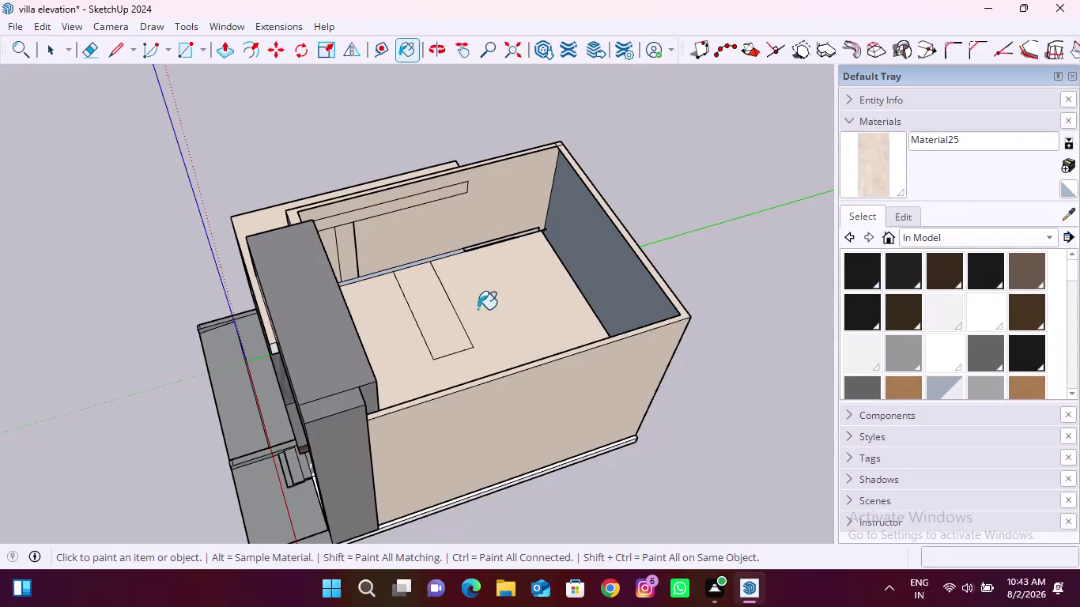
Paint the white strip below the entrance glass with the beige Material25 finish.
click(622, 271)
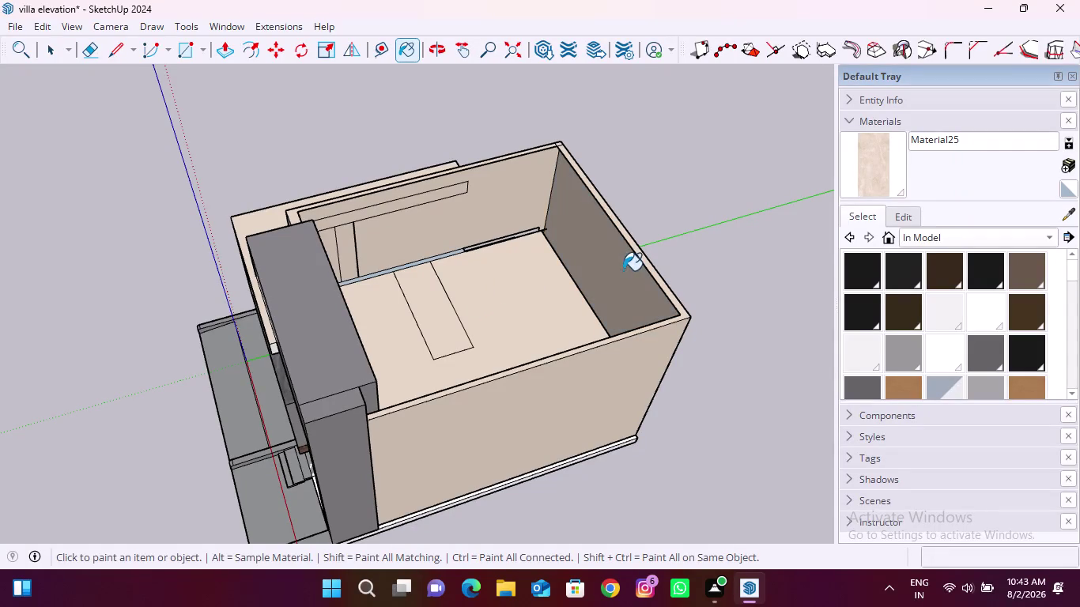
scroll(up, 3)
scroll(down, 3)
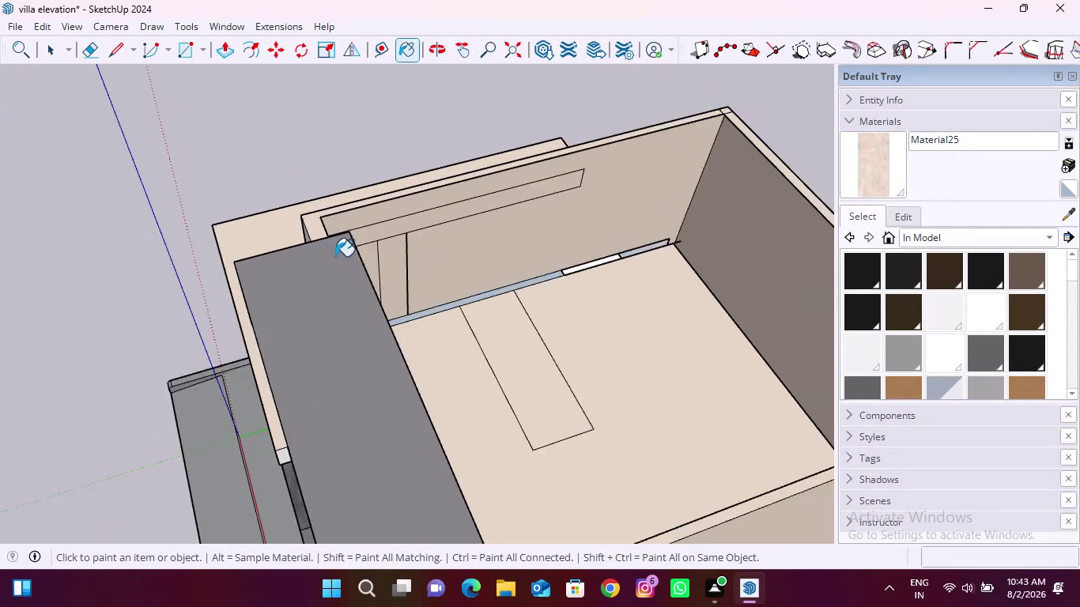
scroll(down, 3)
middle_drag(313, 402, 561, 249)
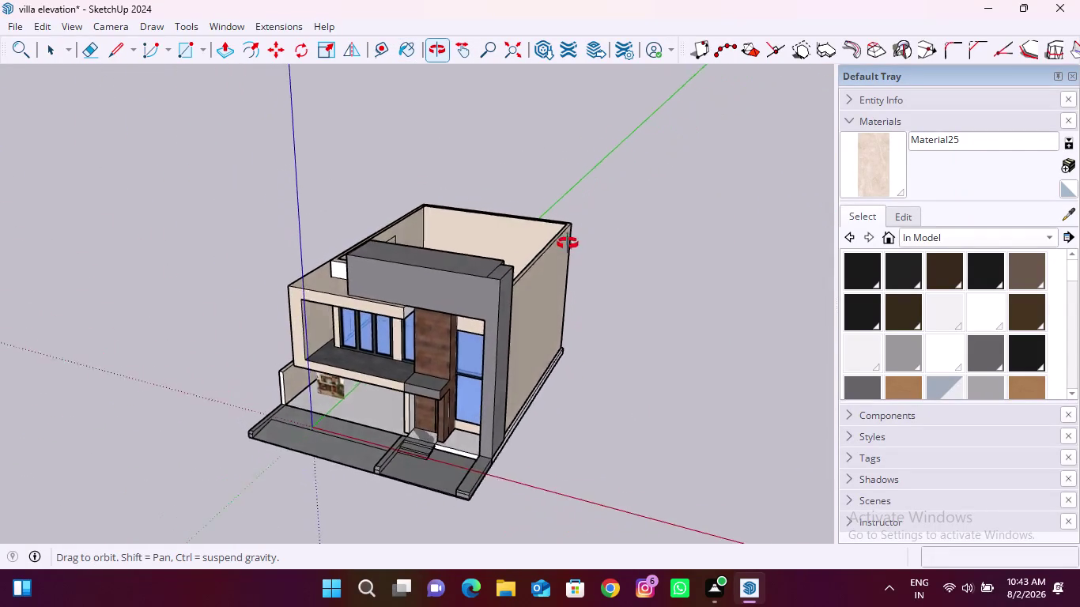
middle_drag(561, 248, 693, 200)
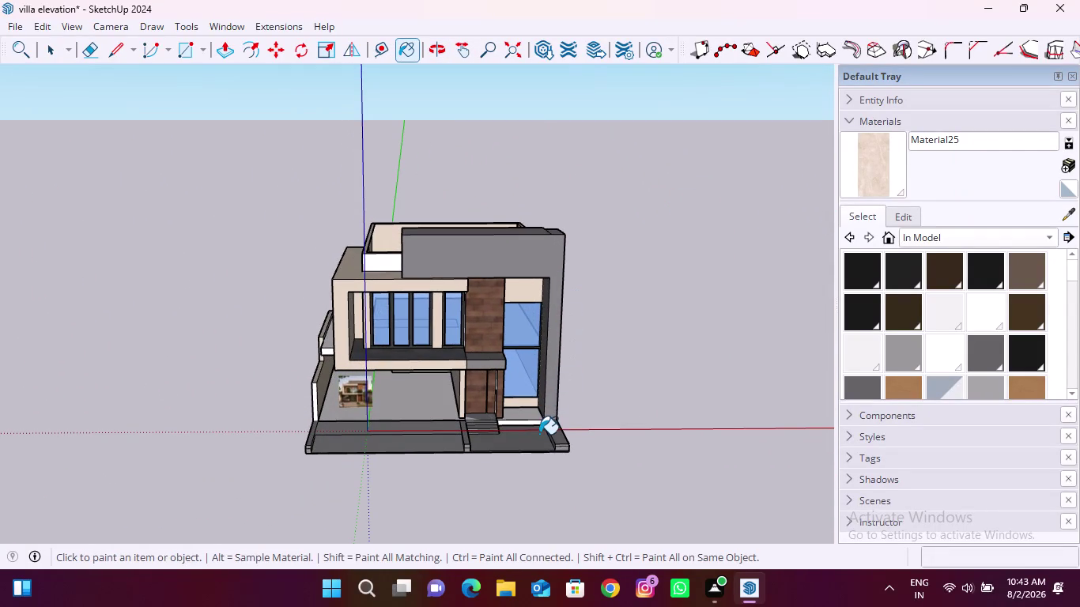
scroll(up, 3)
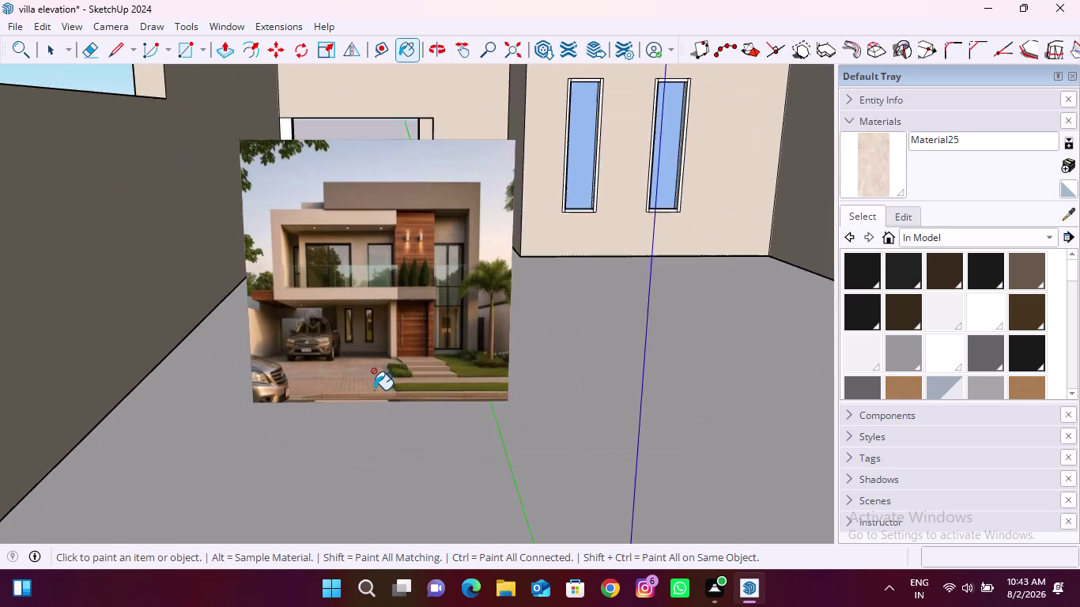
scroll(up, 3)
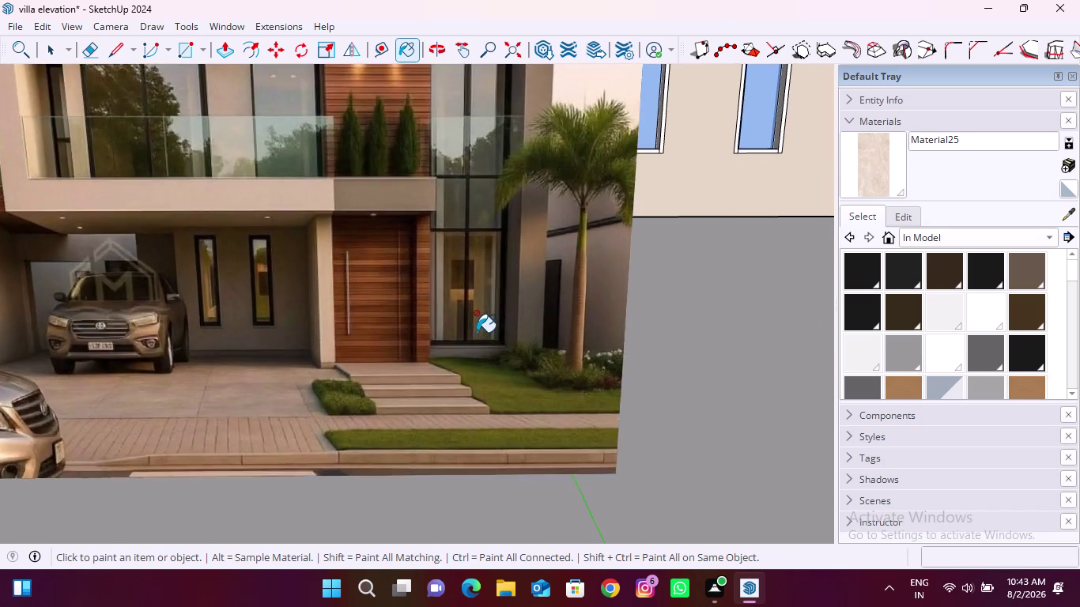
scroll(up, 3)
scroll(down, 3)
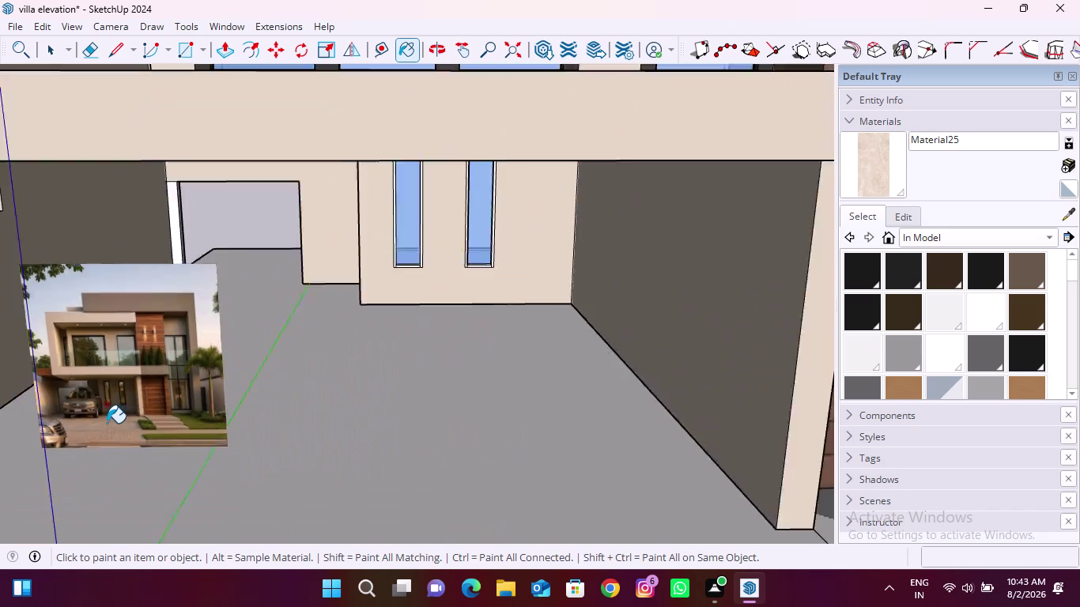
scroll(down, 3)
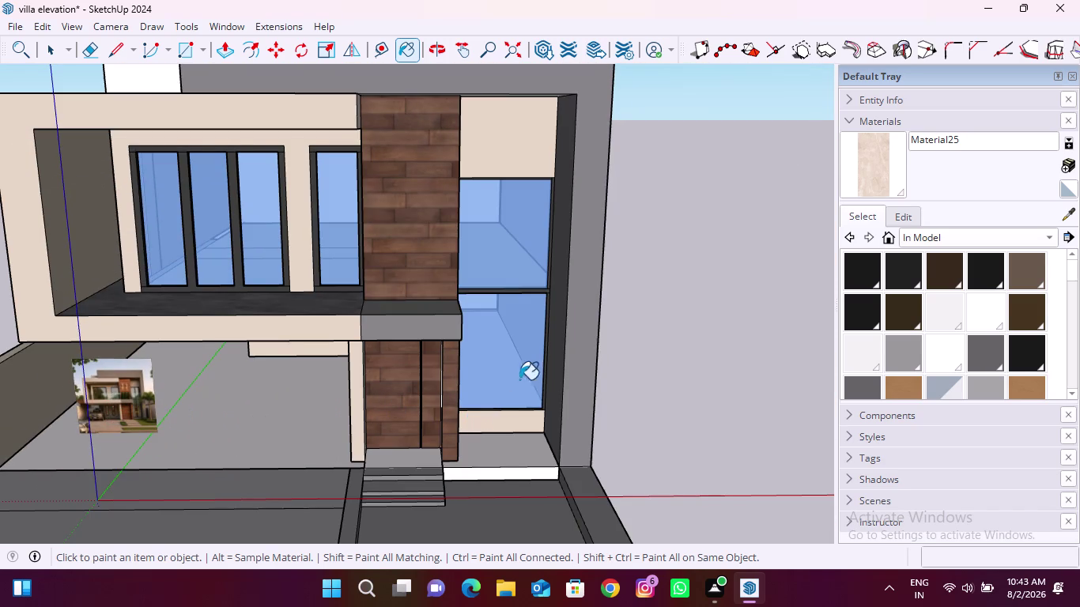
scroll(up, 3)
click(483, 413)
scroll(down, 3)
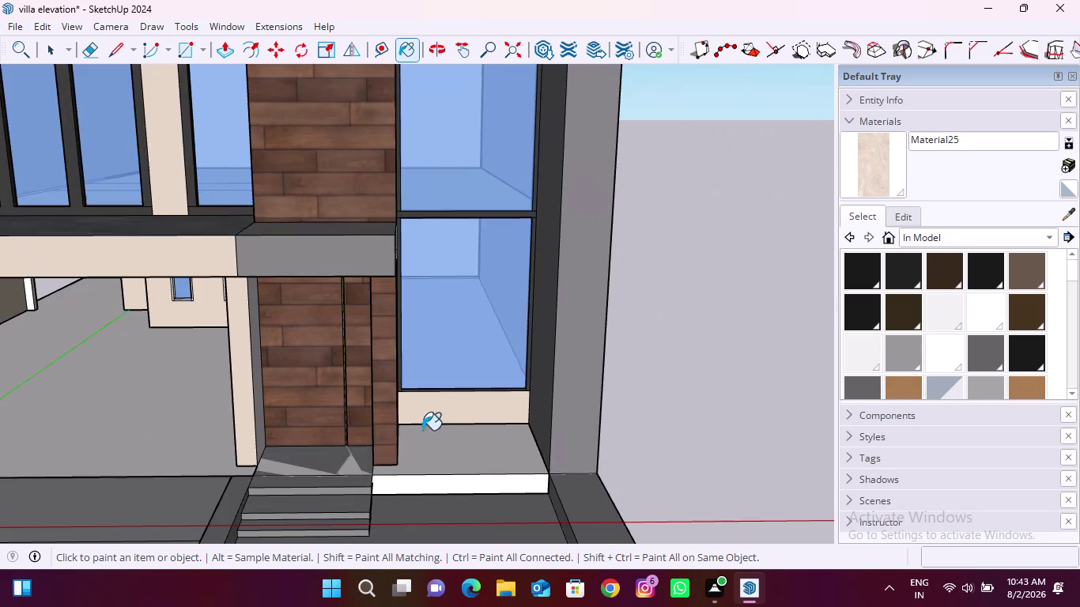
scroll(up, 3)
click(464, 481)
scroll(down, 3)
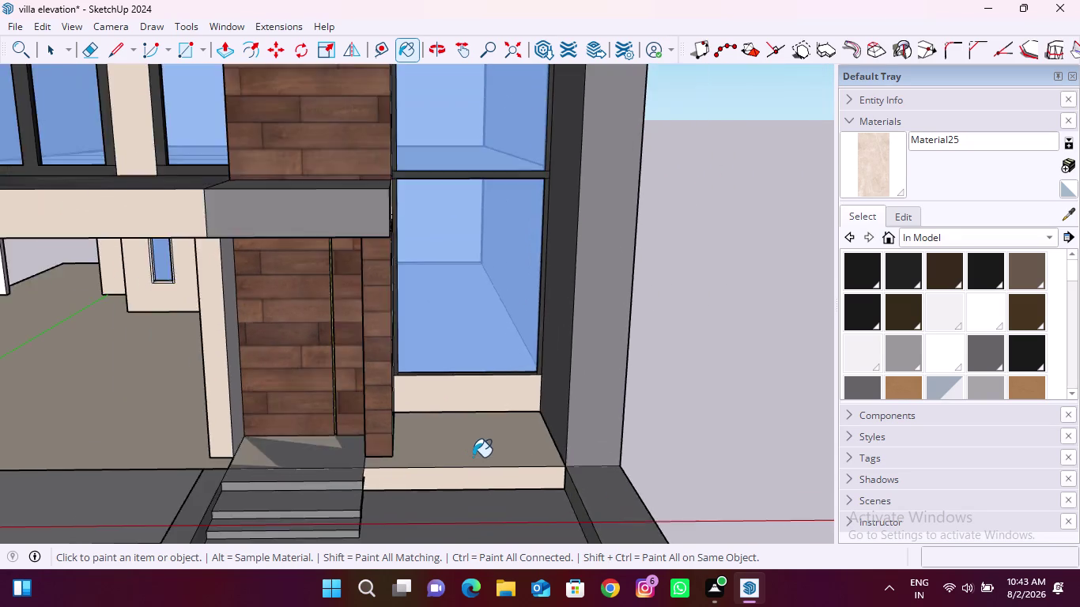
scroll(down, 3)
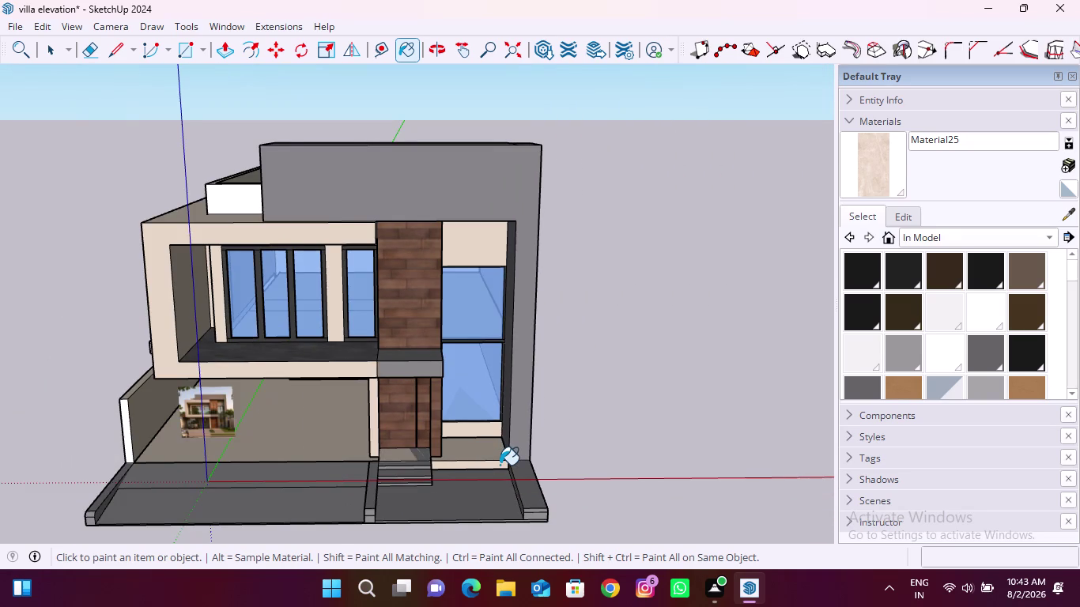
Face the front elevation and select Double Casement Window_Material in Materials.
middle_drag(334, 486, 358, 434)
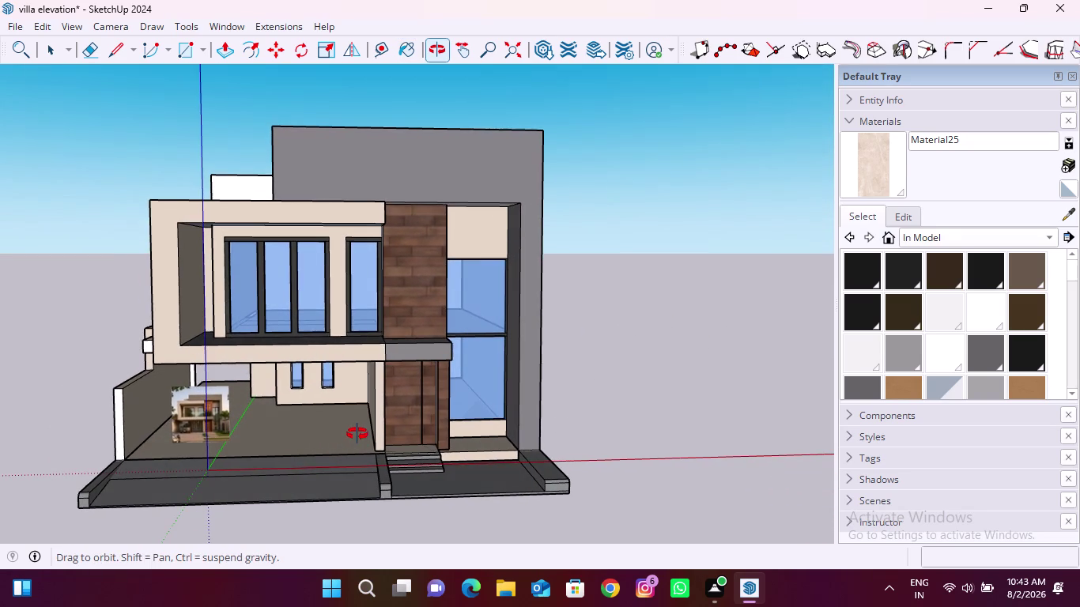
middle_drag(358, 434, 339, 434)
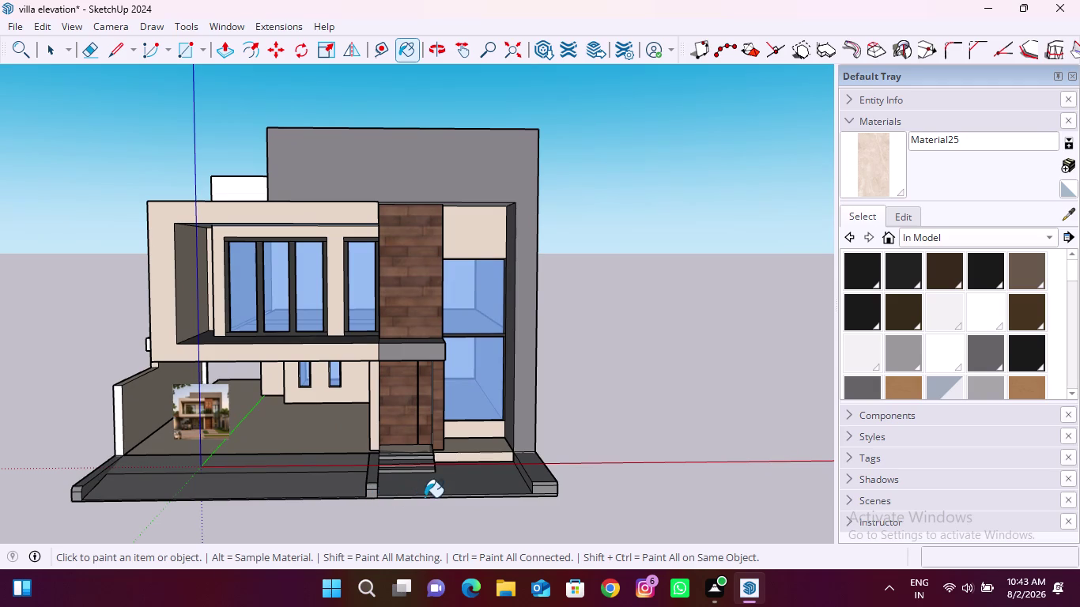
scroll(up, 3)
click(473, 427)
scroll(down, 3)
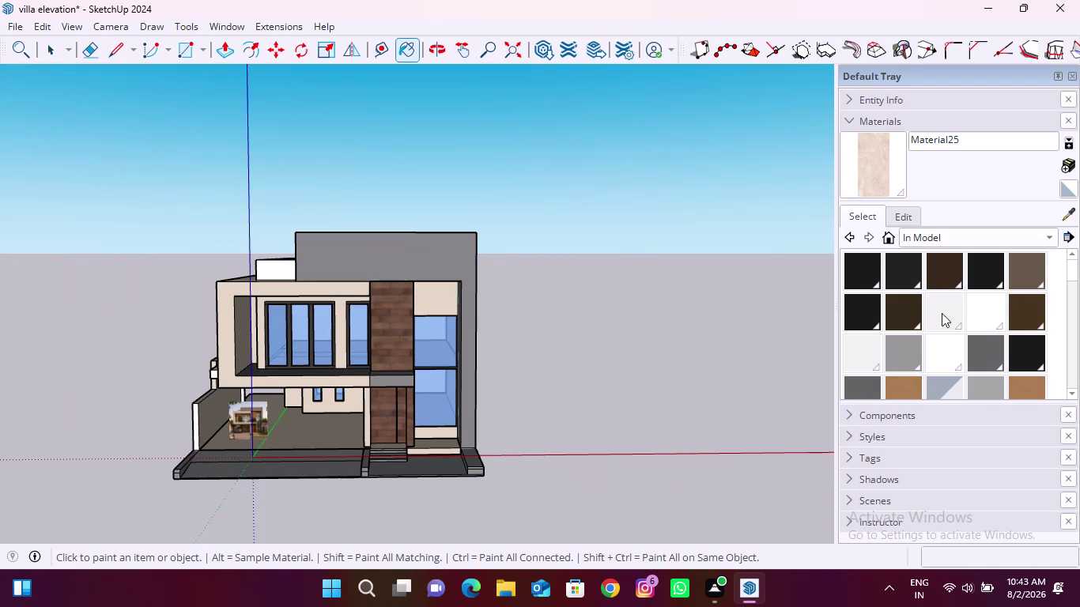
click(987, 381)
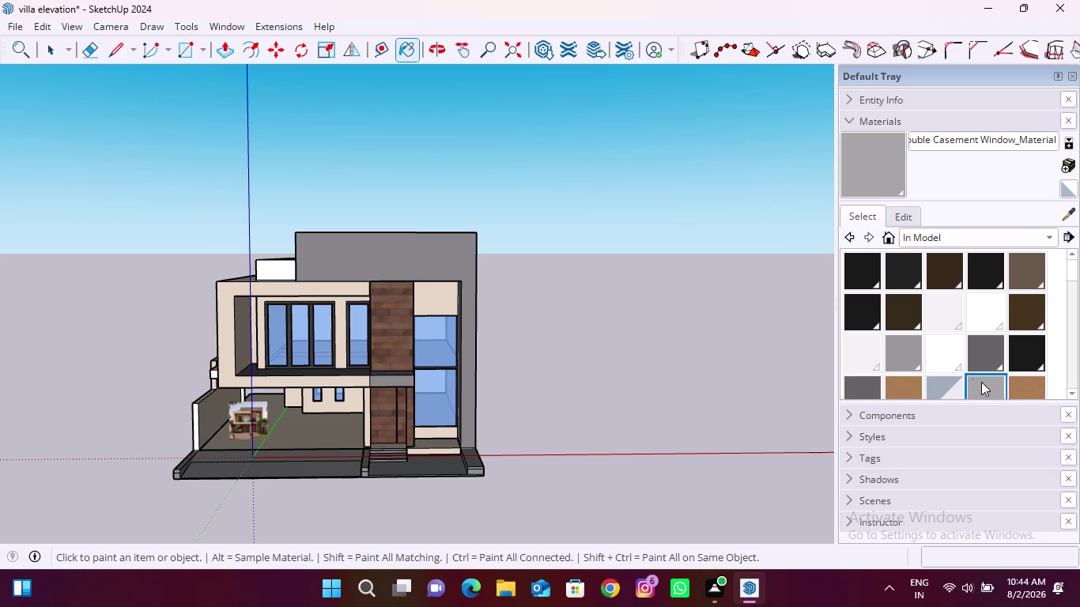
Sample the dark grey Material12 from the upper window frame with the eyedropper.
scroll(up, 3)
click(281, 271)
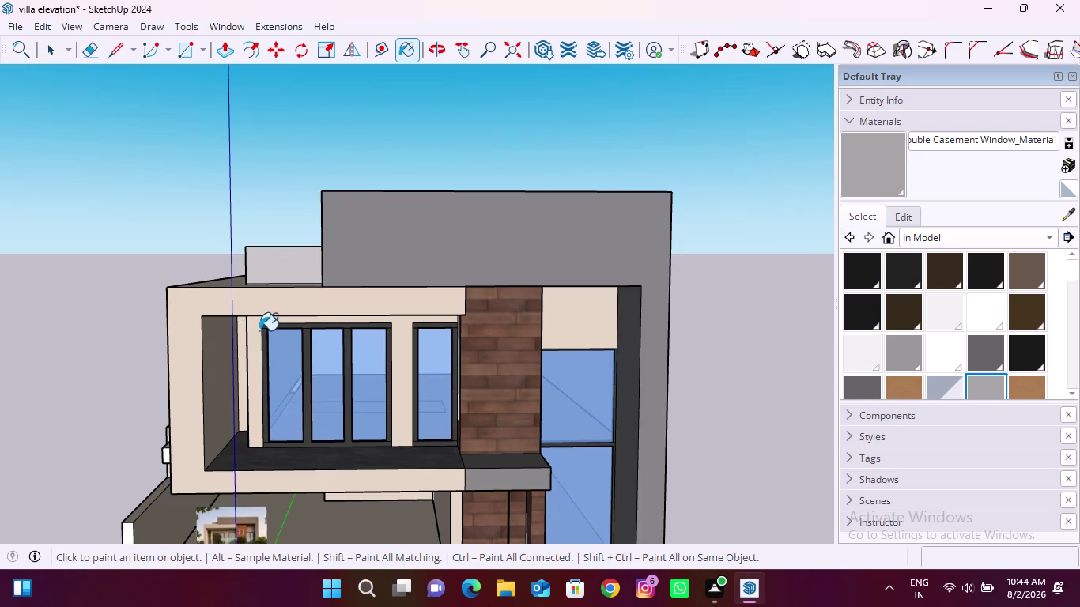
scroll(down, 3)
middle_drag(296, 343, 444, 433)
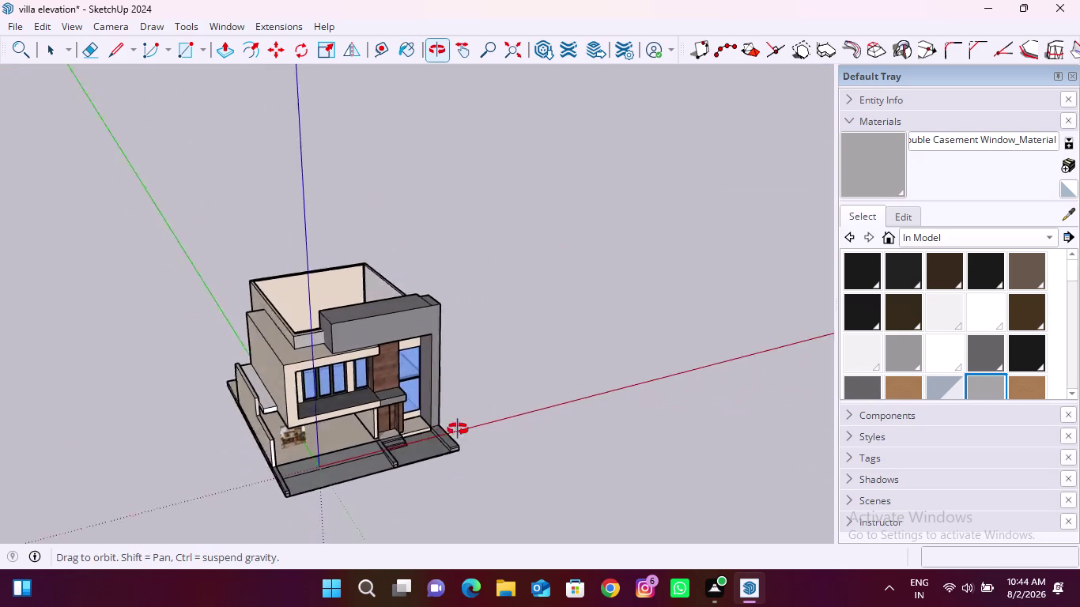
middle_drag(444, 433, 385, 325)
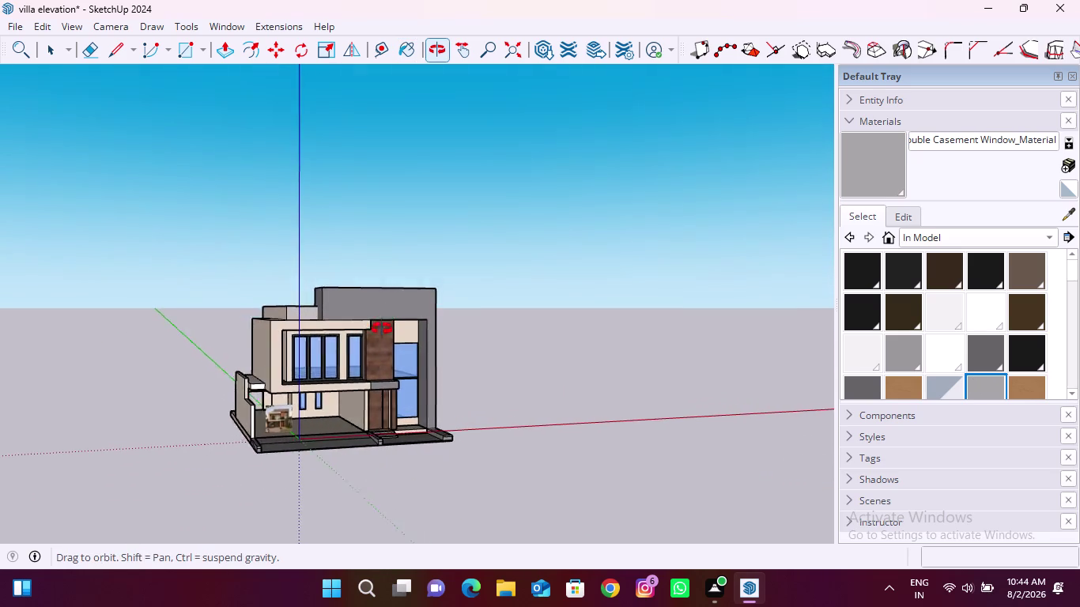
middle_drag(385, 325, 360, 342)
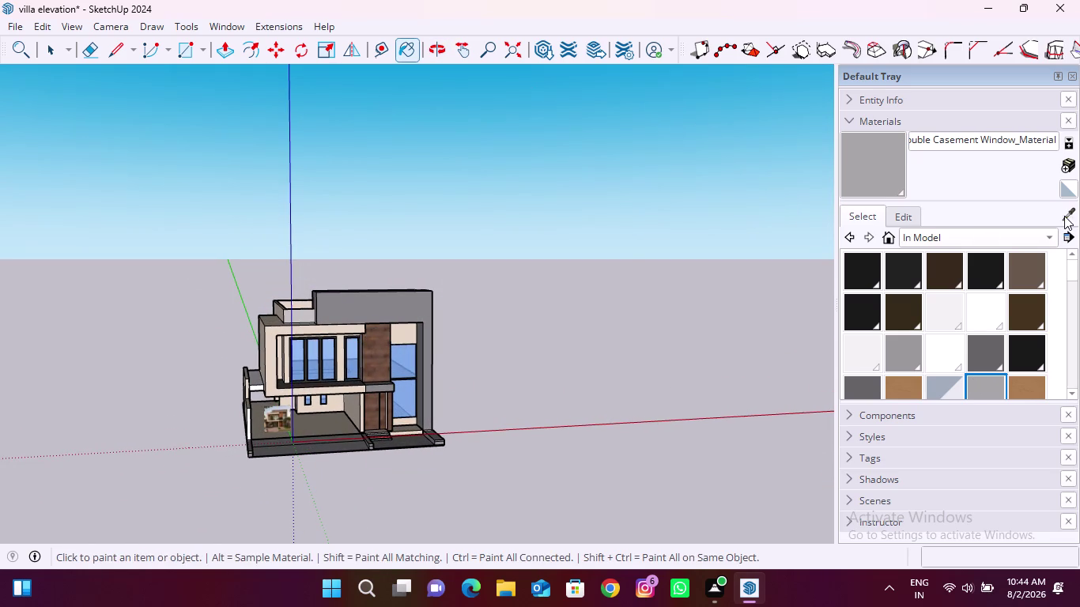
click(1064, 216)
scroll(up, 3)
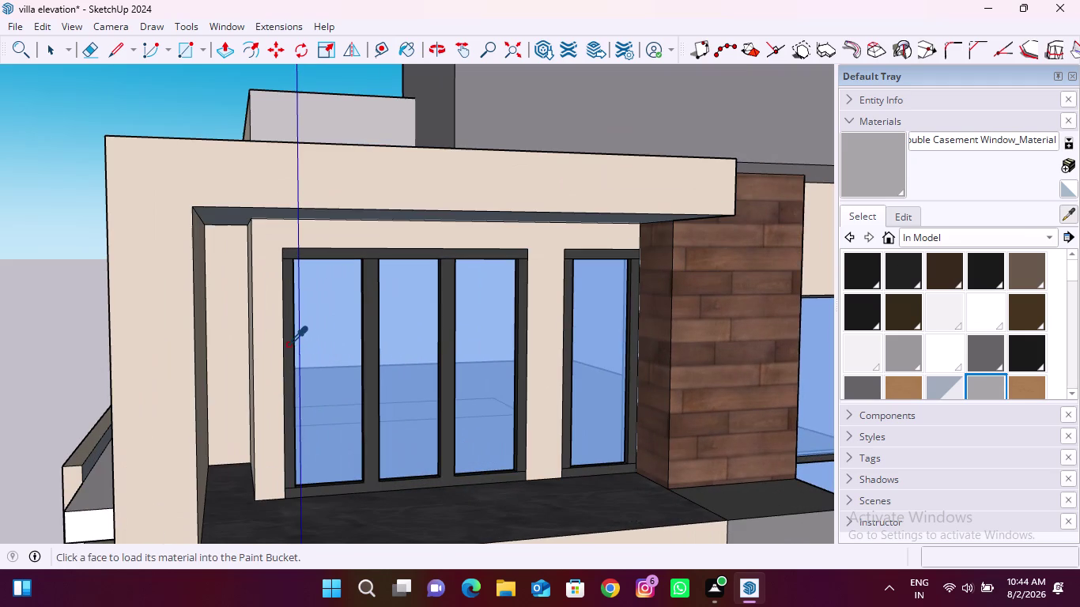
click(288, 345)
scroll(down, 3)
Paint the light faces of the narrow window's frame dark with Material12.
middle_drag(336, 318, 749, 482)
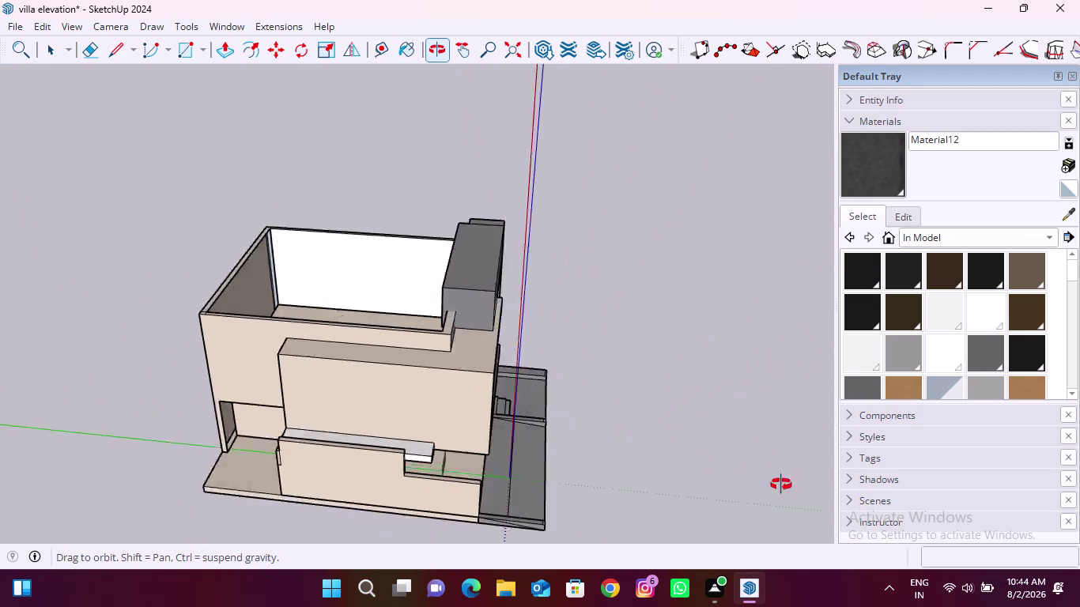
middle_drag(750, 483, 783, 484)
middle_drag(374, 335, 749, 332)
scroll(up, 3)
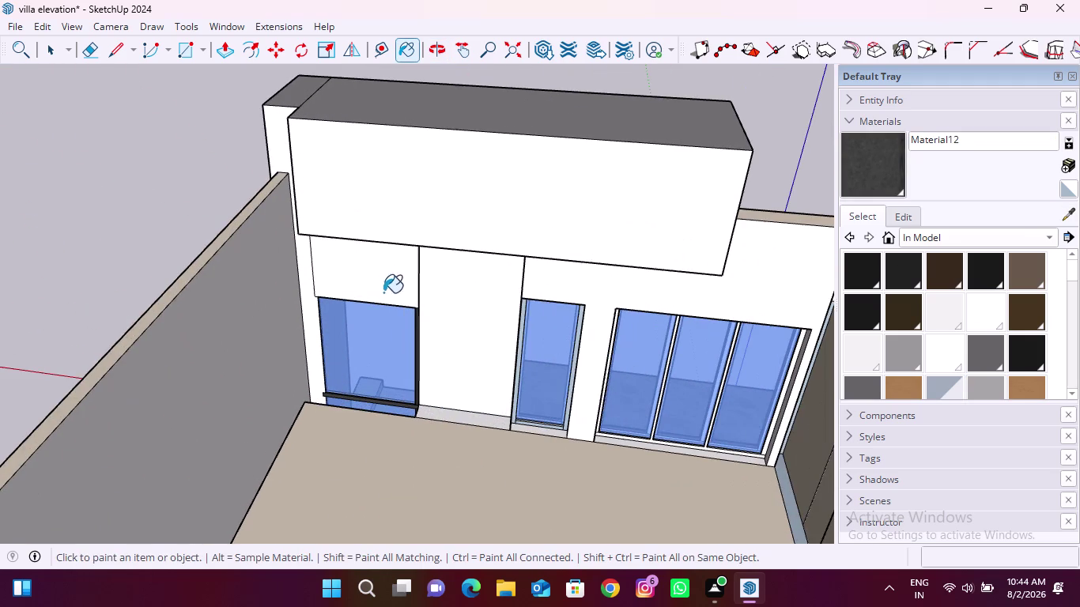
scroll(up, 3)
click(584, 283)
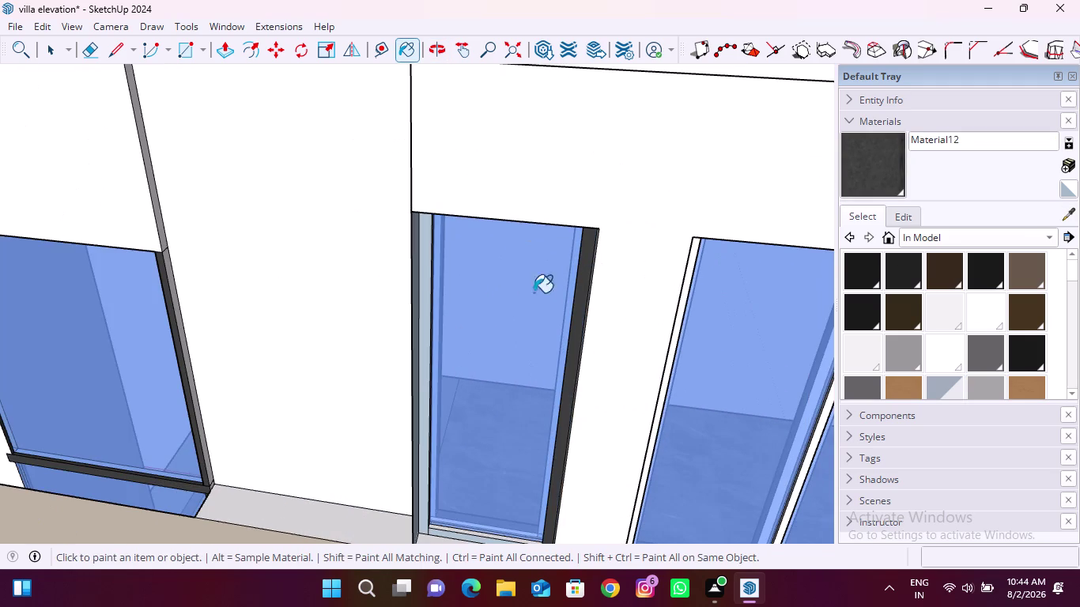
click(429, 296)
middle_drag(524, 347, 561, 249)
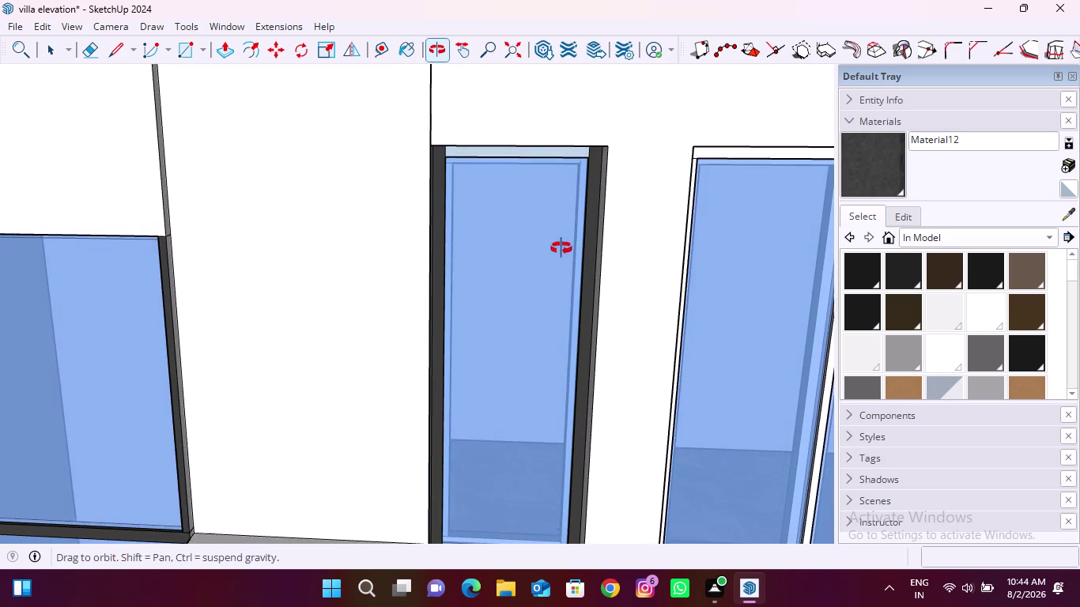
middle_drag(562, 248, 561, 246)
click(558, 152)
scroll(down, 3)
scroll(up, 3)
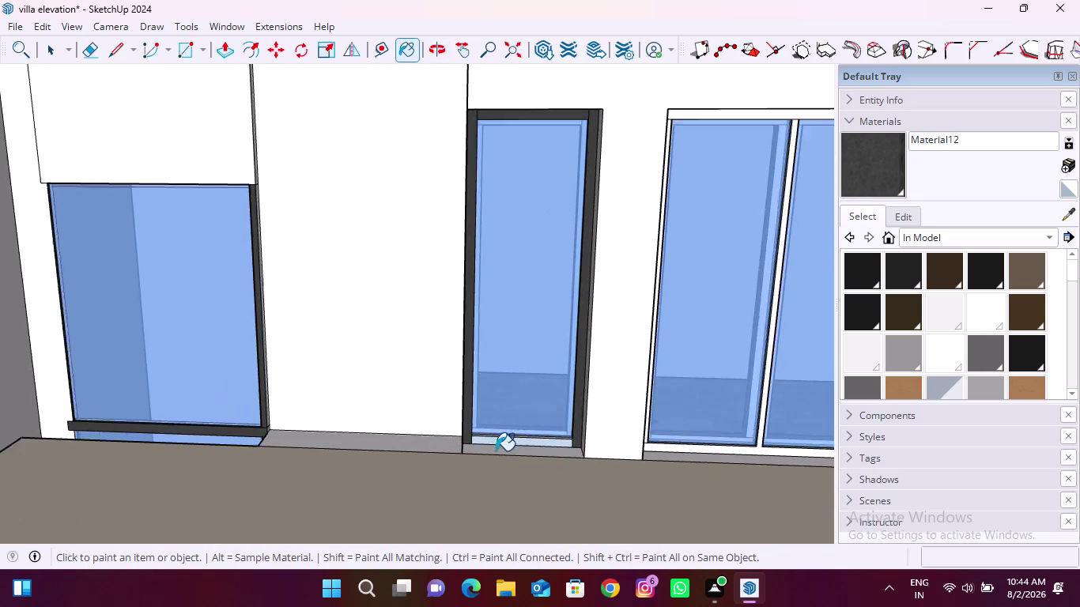
scroll(up, 3)
click(511, 440)
scroll(down, 3)
scroll(up, 3)
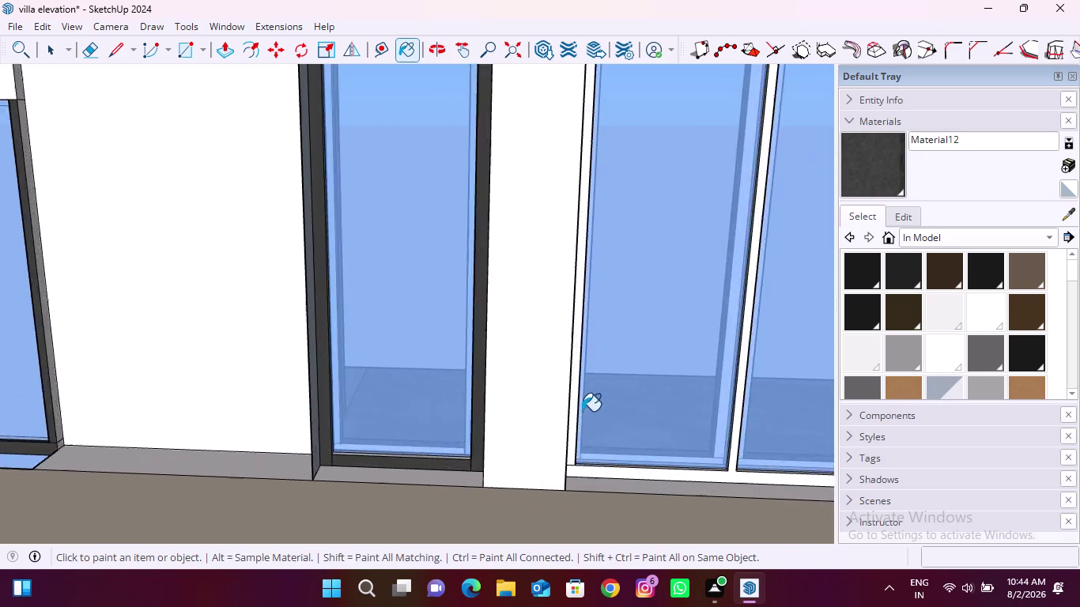
scroll(up, 3)
click(571, 420)
scroll(down, 3)
scroll(up, 3)
drag(661, 447, 666, 459)
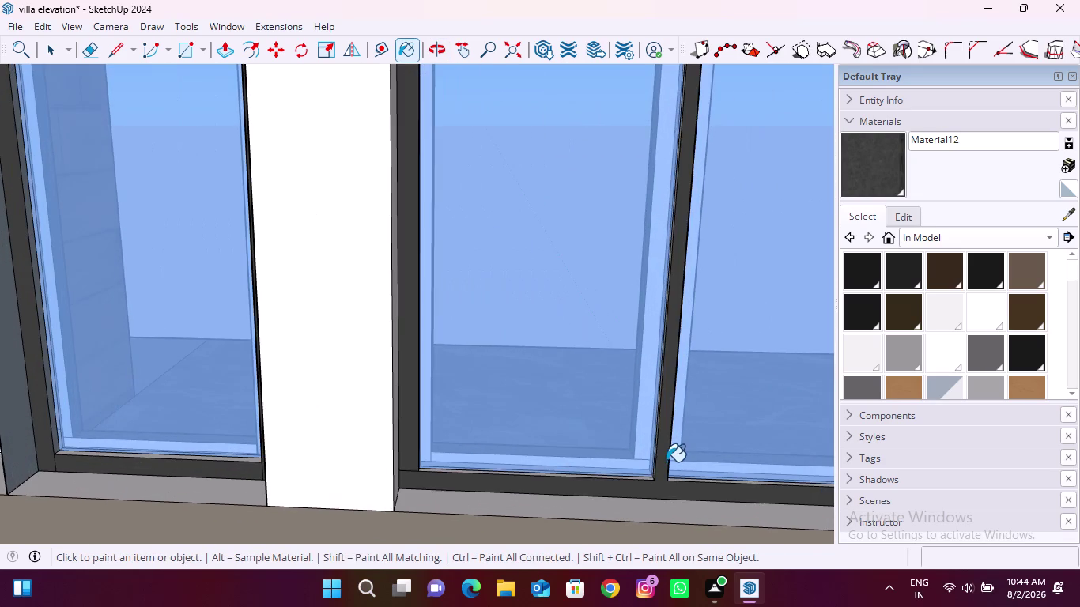
scroll(down, 3)
scroll(down, 3)
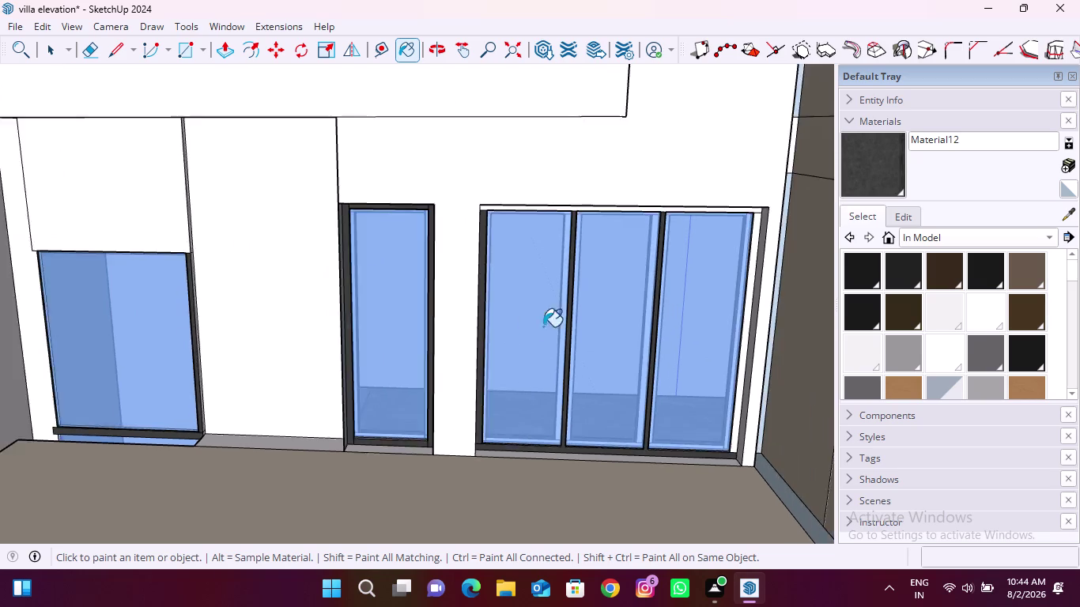
scroll(up, 3)
click(736, 220)
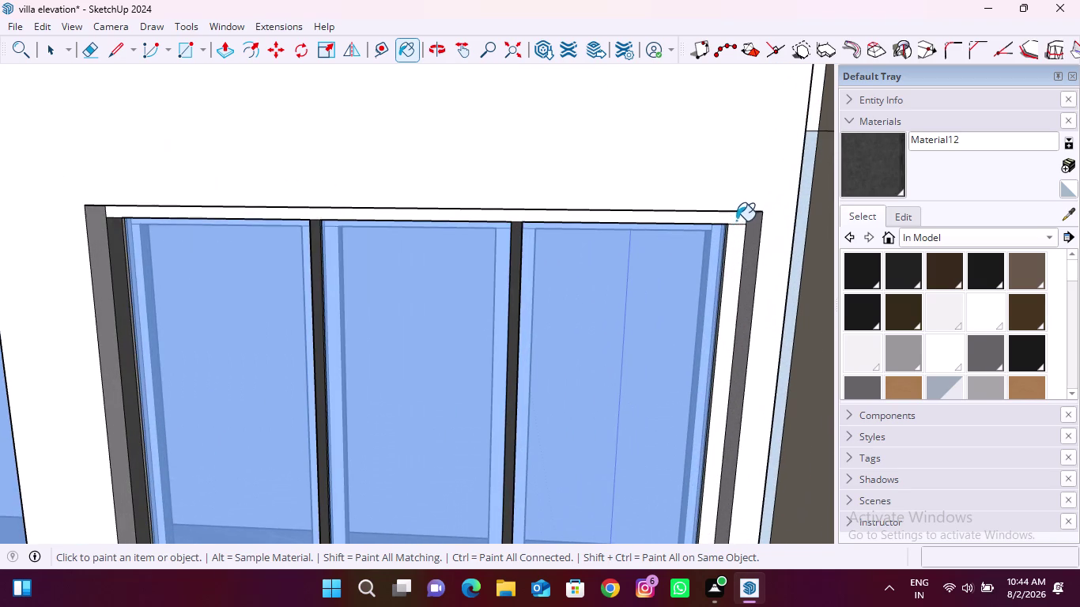
click(735, 235)
Paint the large window's top inner frame edges and mullion edges dark.
middle_drag(525, 433, 707, 268)
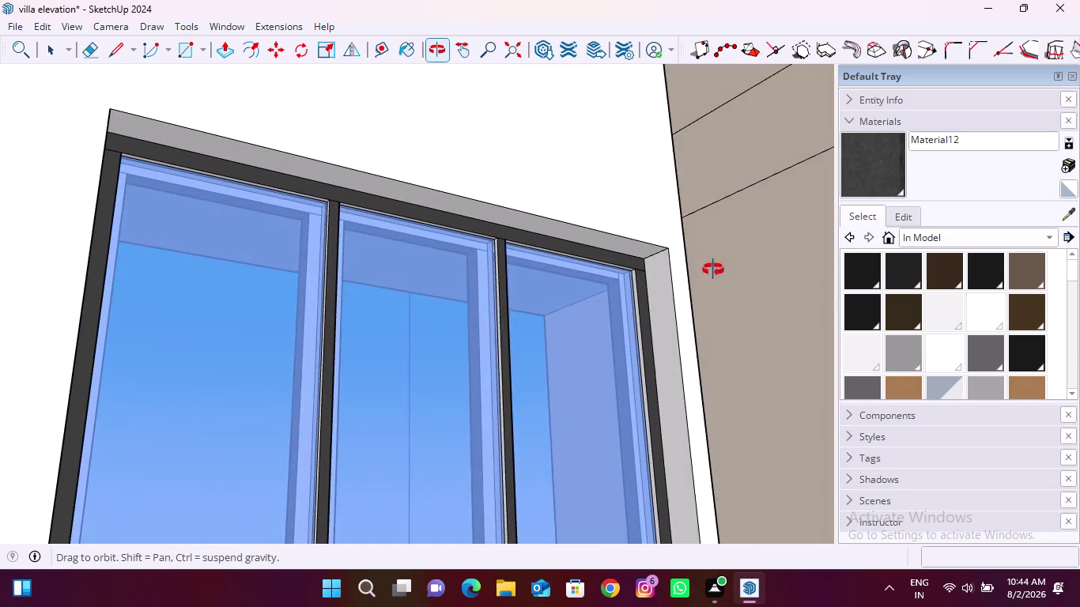
middle_drag(707, 267, 743, 290)
scroll(up, 3)
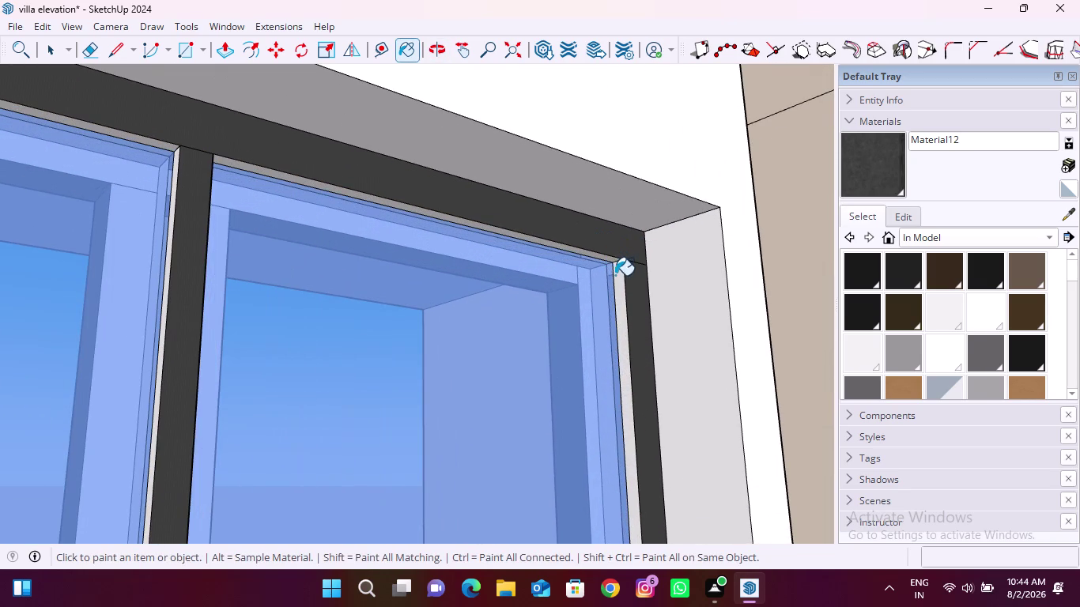
click(616, 276)
click(615, 261)
click(604, 257)
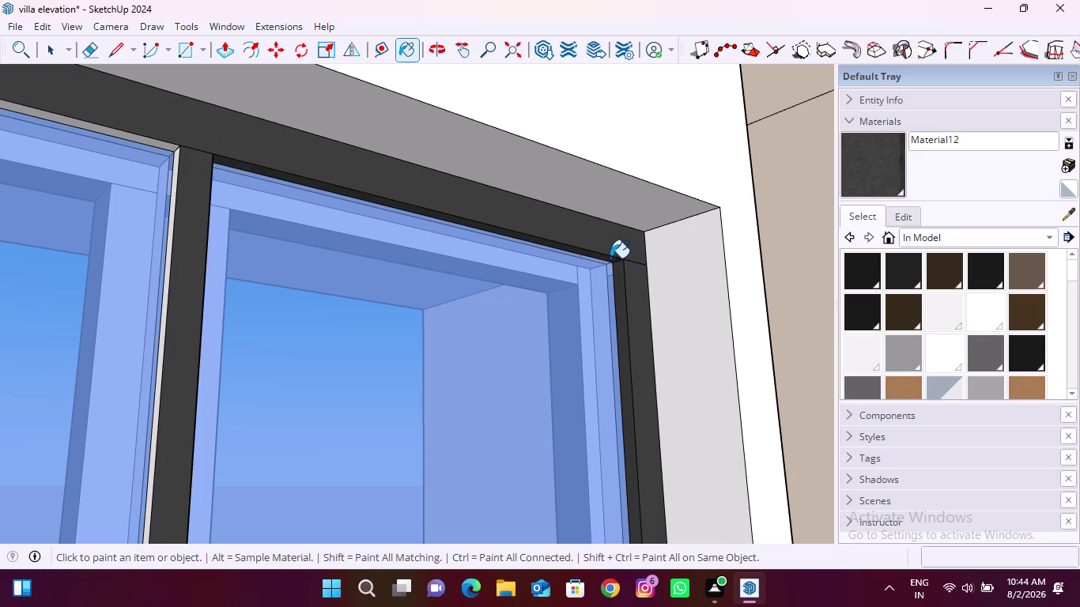
scroll(down, 3)
scroll(up, 3)
click(388, 210)
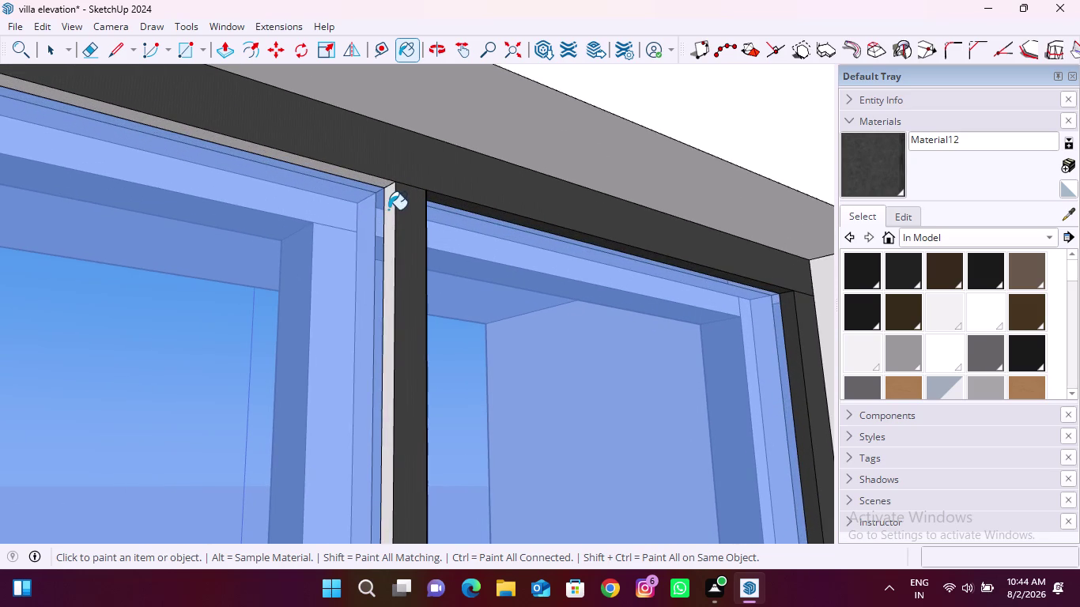
click(375, 181)
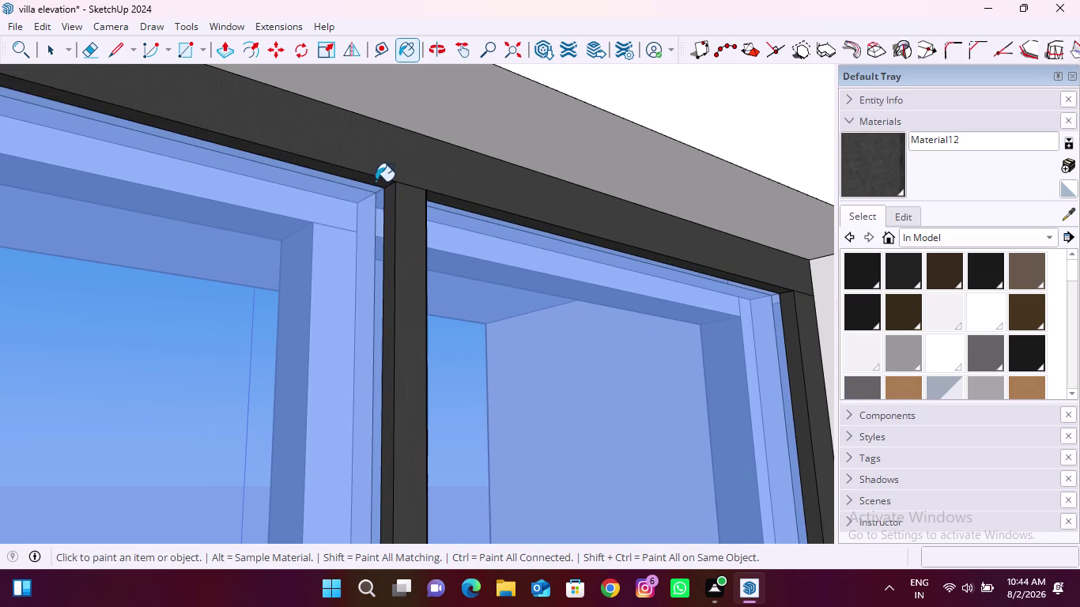
scroll(down, 3)
scroll(up, 3)
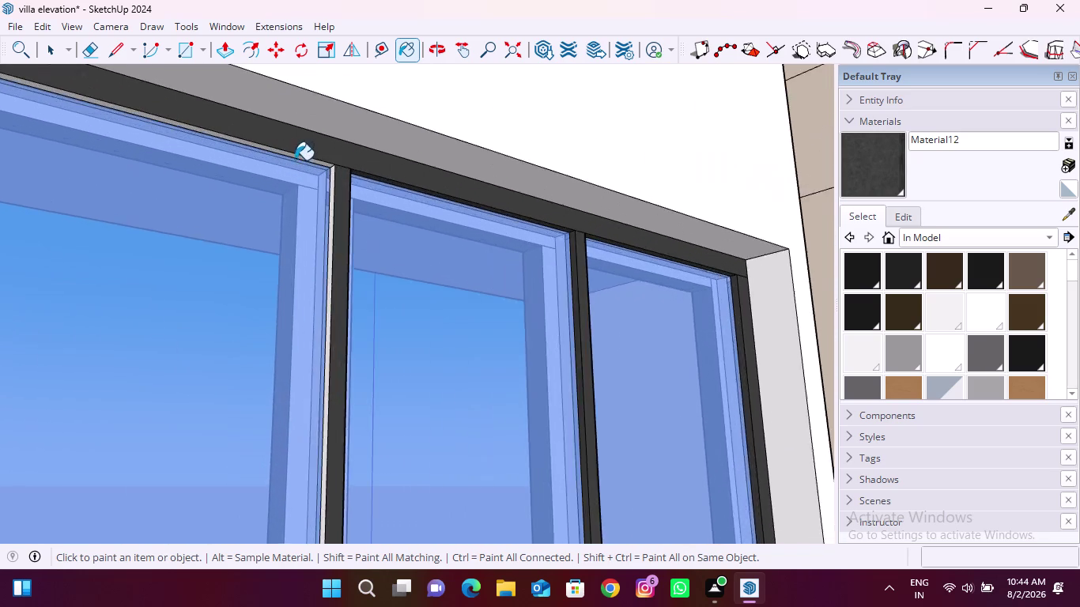
scroll(up, 3)
click(367, 190)
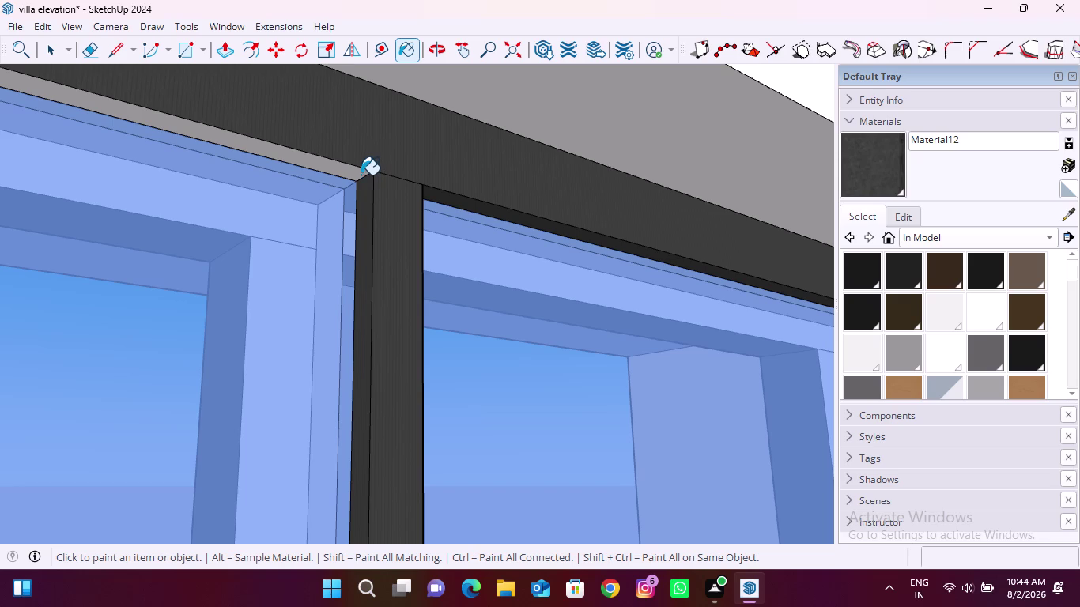
click(360, 175)
scroll(down, 3)
Paint the neighbouring single window's light frame and side edges dark.
middle_drag(620, 337, 520, 388)
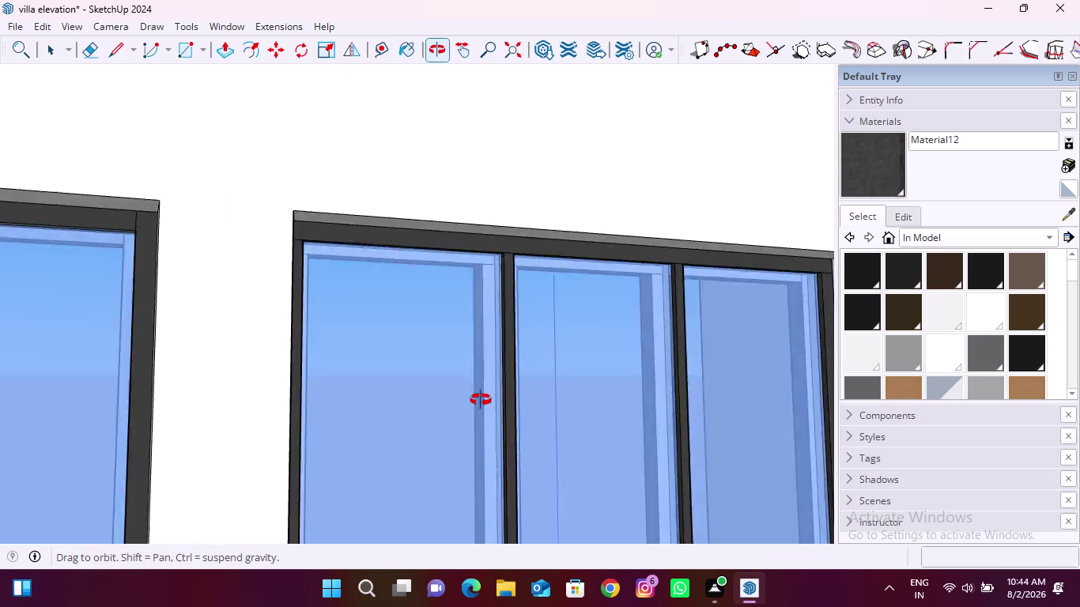
middle_drag(520, 388, 205, 398)
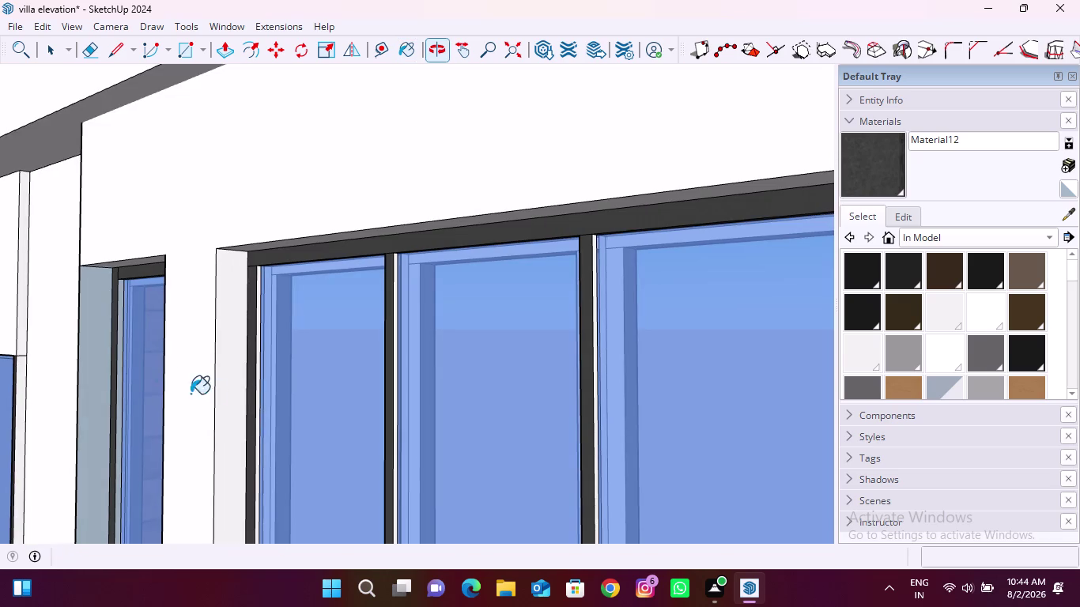
scroll(up, 3)
click(118, 338)
middle_drag(116, 361, 300, 383)
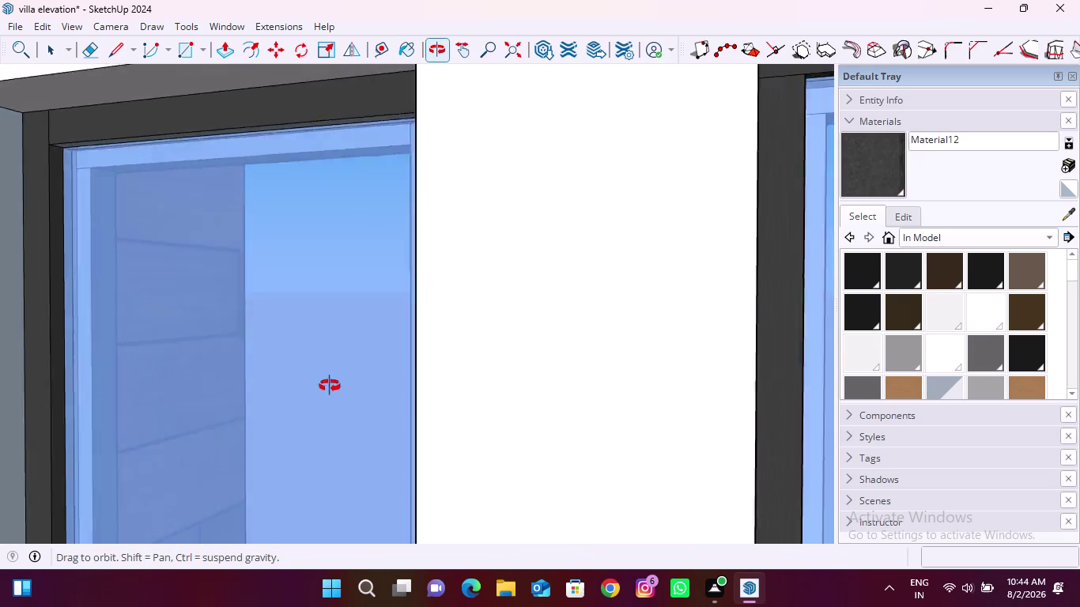
middle_drag(300, 383, 564, 406)
click(586, 382)
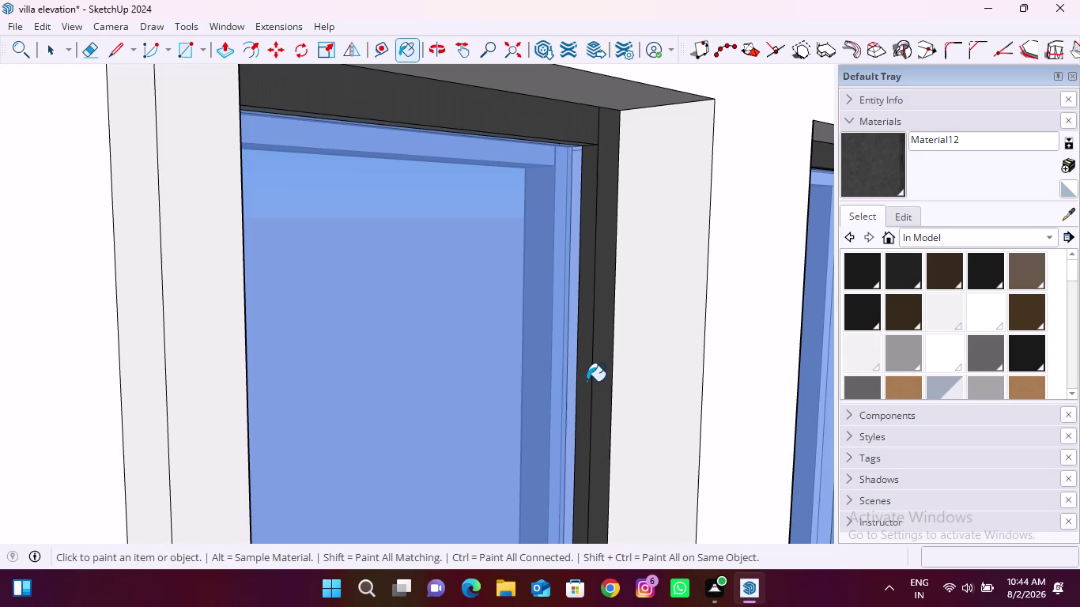
scroll(down, 3)
scroll(down, 3)
scroll(up, 3)
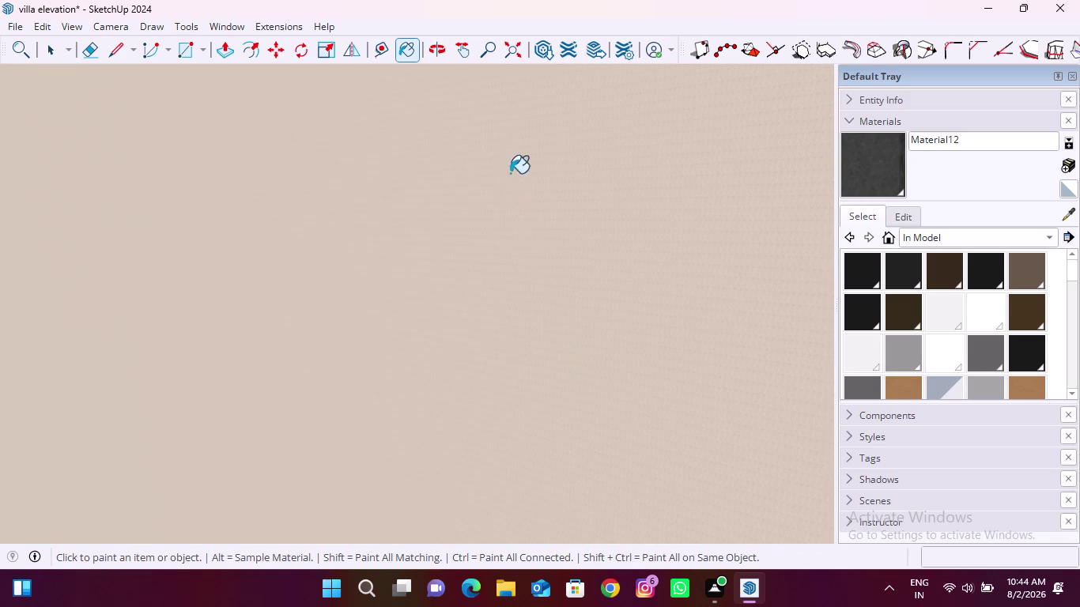
click(507, 60)
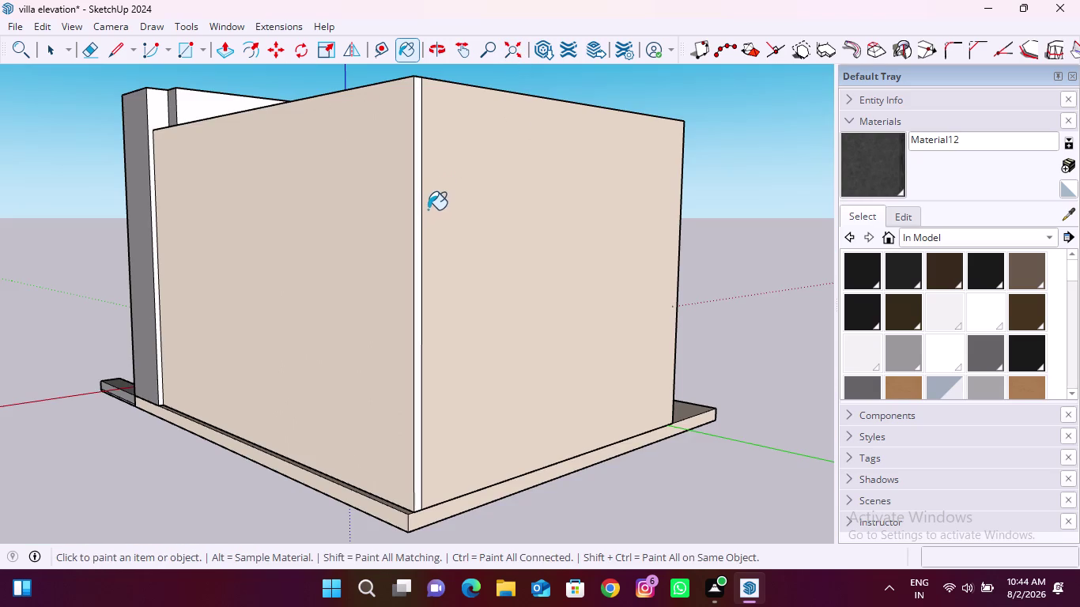
Paint the bottom frame edges, sill, lower corners and mullion edges dark.
middle_drag(426, 211, 266, 480)
scroll(up, 3)
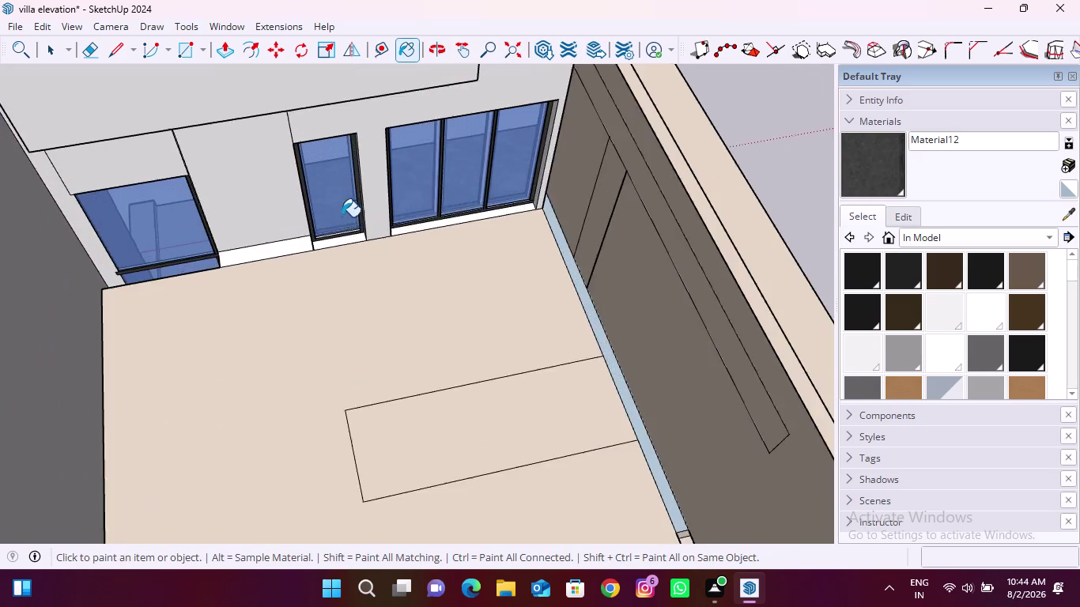
scroll(up, 3)
click(344, 250)
scroll(down, 3)
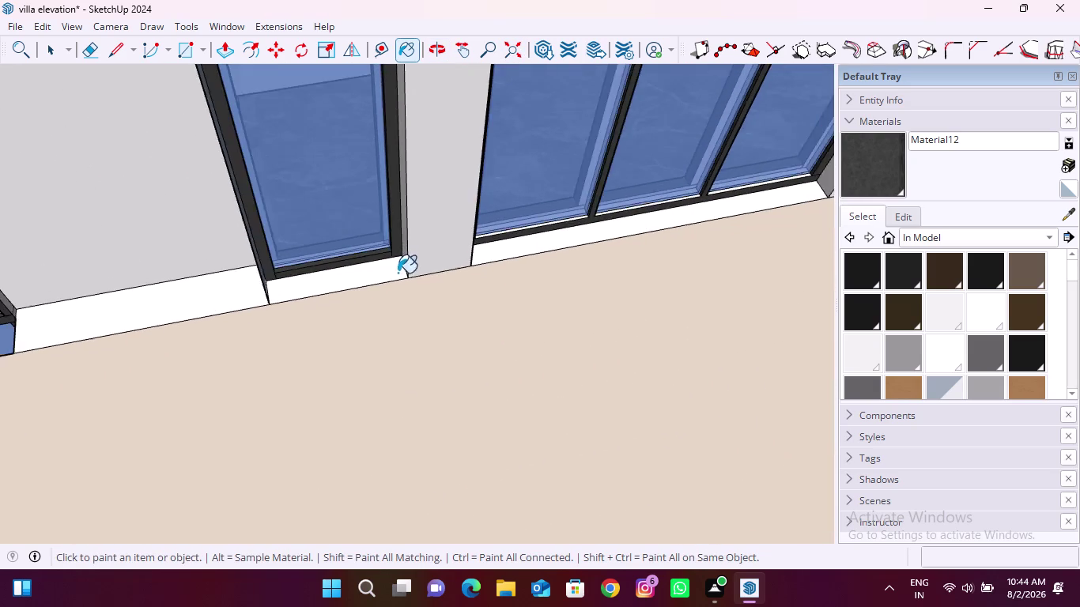
scroll(down, 3)
scroll(up, 3)
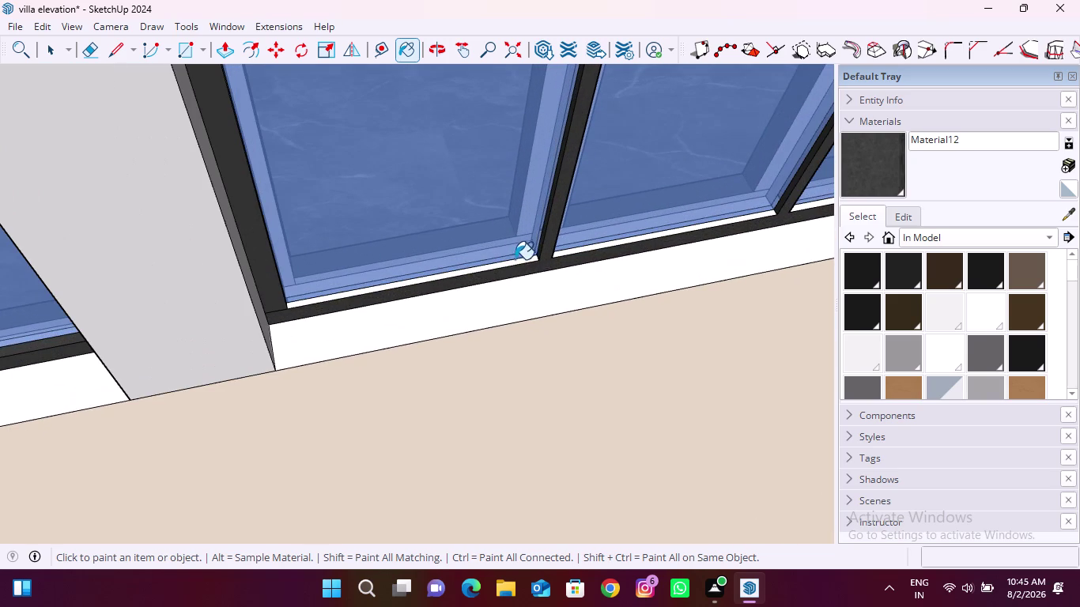
click(515, 263)
middle_drag(531, 261, 387, 289)
scroll(up, 3)
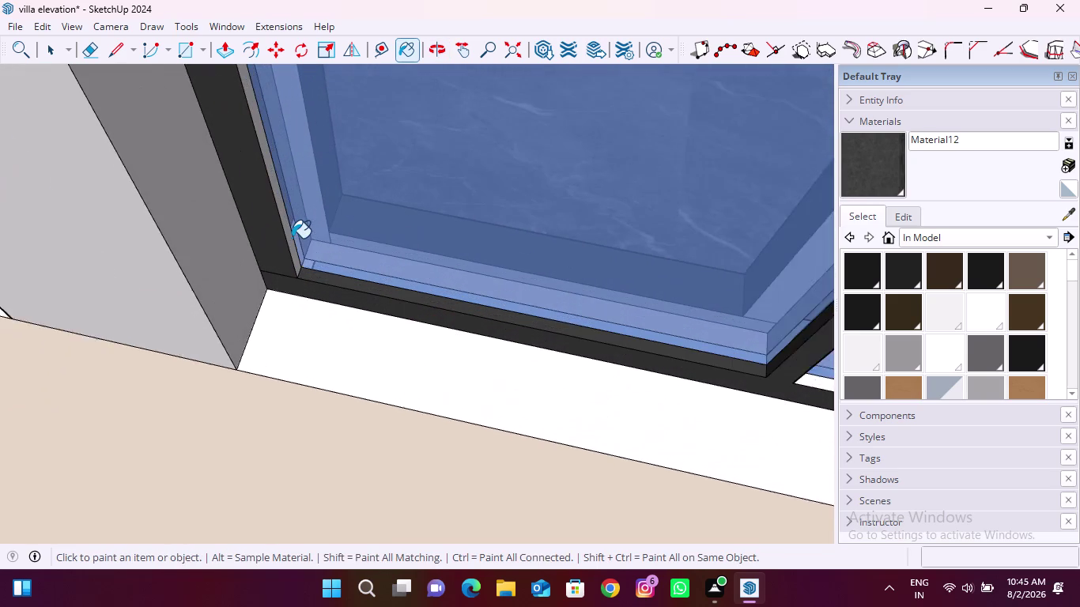
scroll(up, 3)
click(292, 238)
scroll(down, 3)
scroll(up, 3)
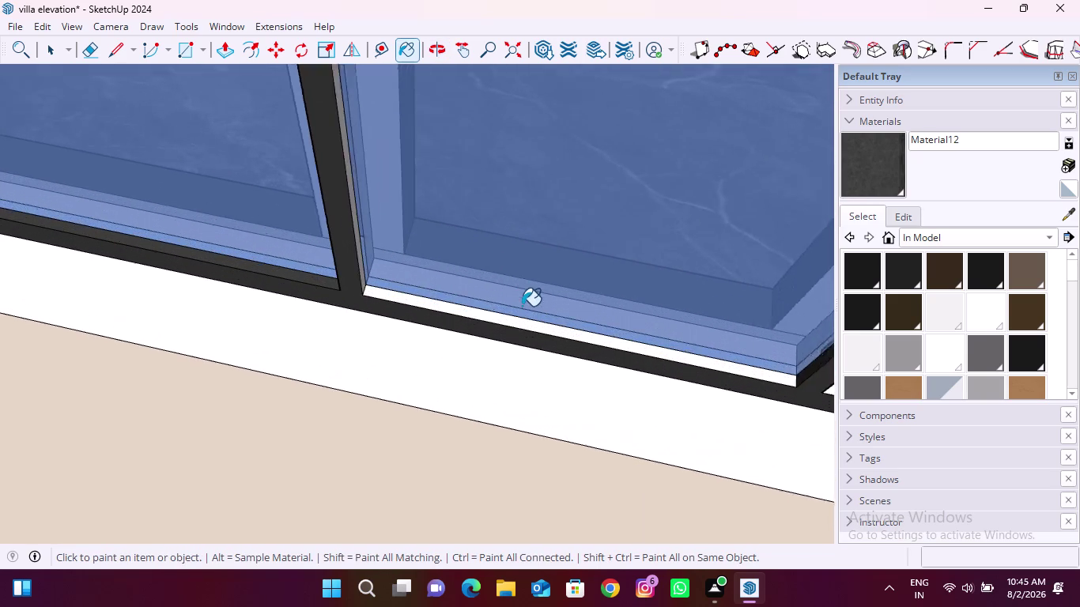
click(379, 298)
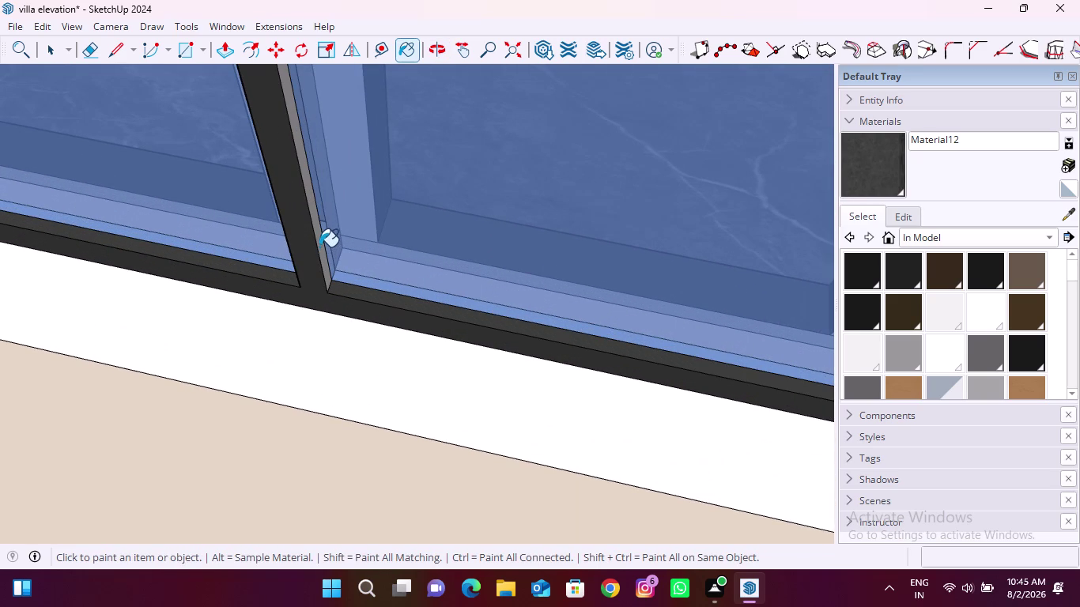
click(320, 246)
scroll(down, 3)
scroll(up, 3)
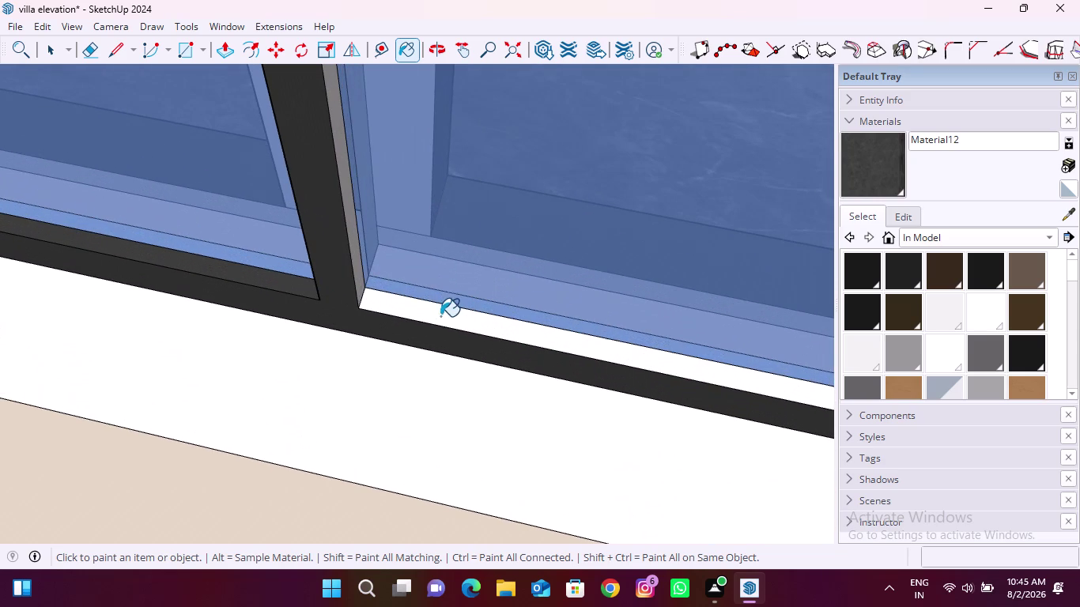
click(434, 313)
click(361, 277)
scroll(down, 3)
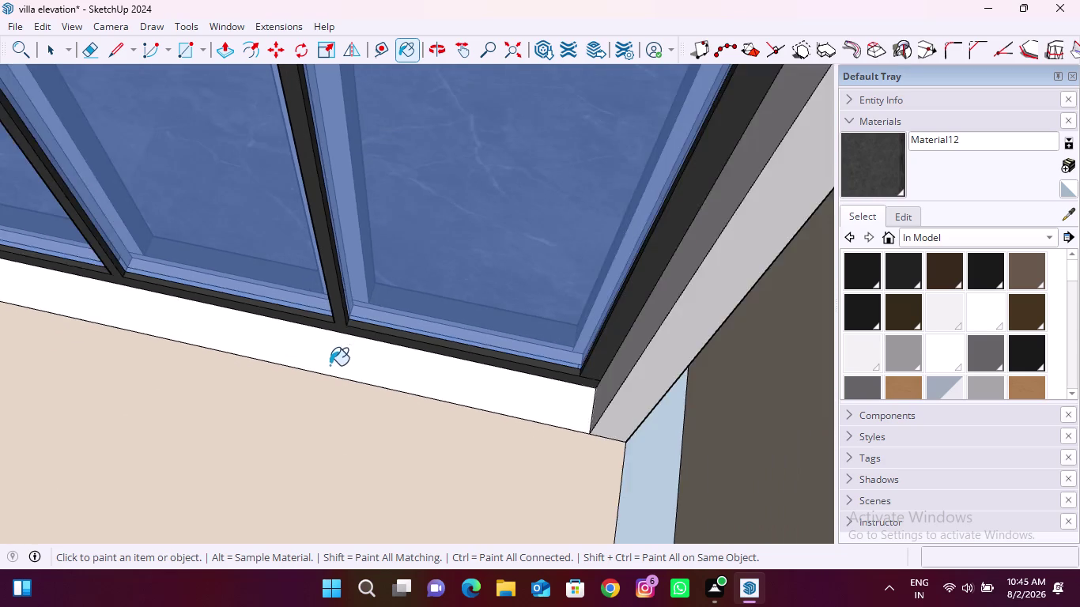
scroll(down, 3)
Paint the window's right jamb and side frame edge dark, undoing one misclick.
middle_drag(316, 413, 361, 370)
scroll(down, 3)
middle_drag(362, 362, 469, 257)
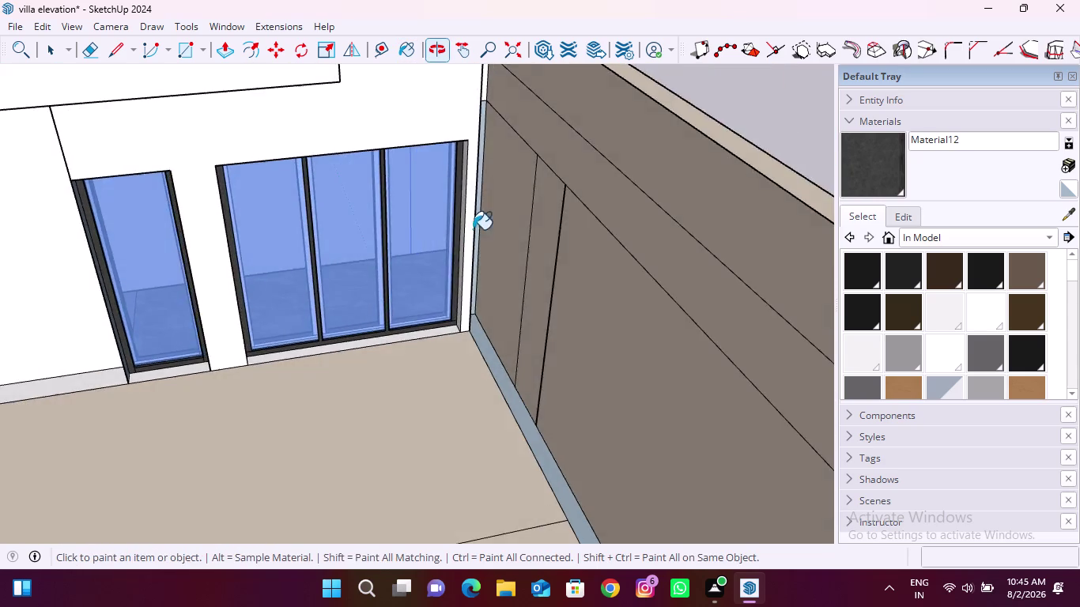
scroll(up, 3)
scroll(down, 3)
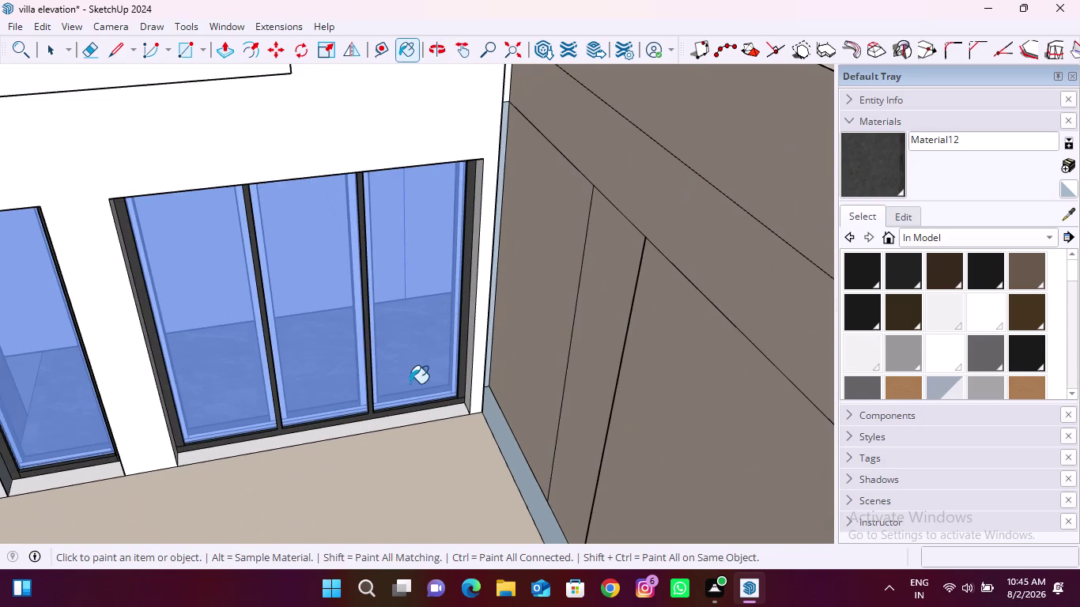
middle_drag(398, 395, 529, 299)
scroll(up, 3)
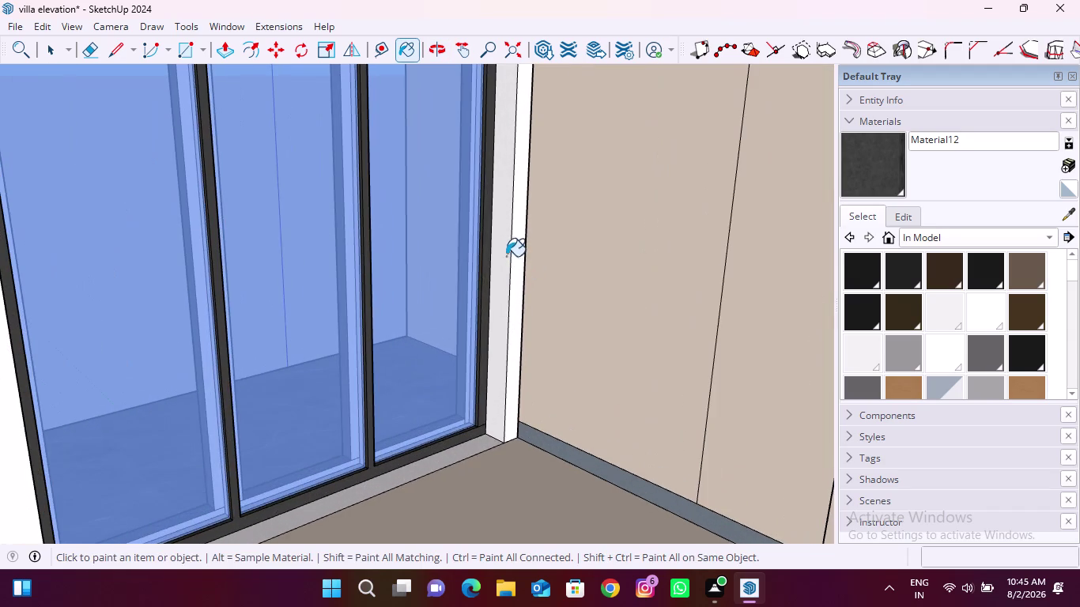
click(504, 253)
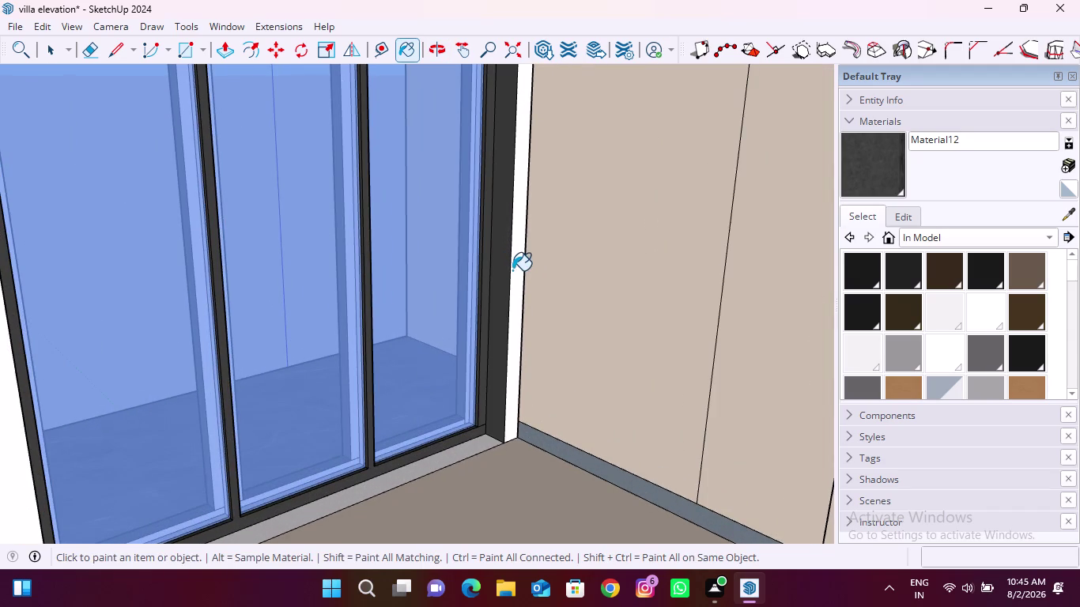
key(ctrl+z)
click(1075, 219)
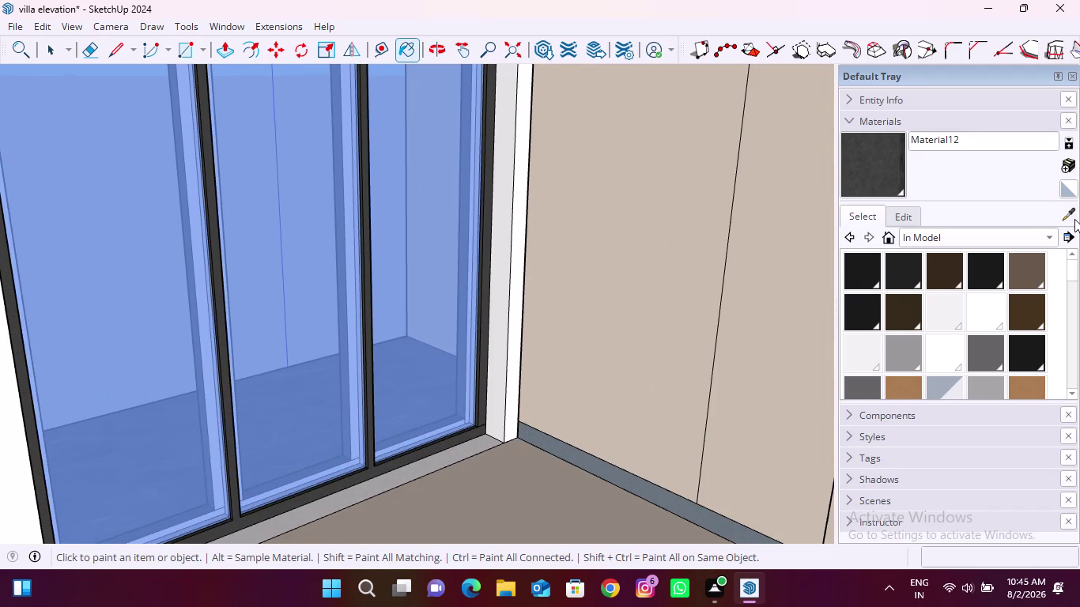
Sample the beige Material25 and paint the white window jamb strips with it.
click(670, 198)
click(524, 201)
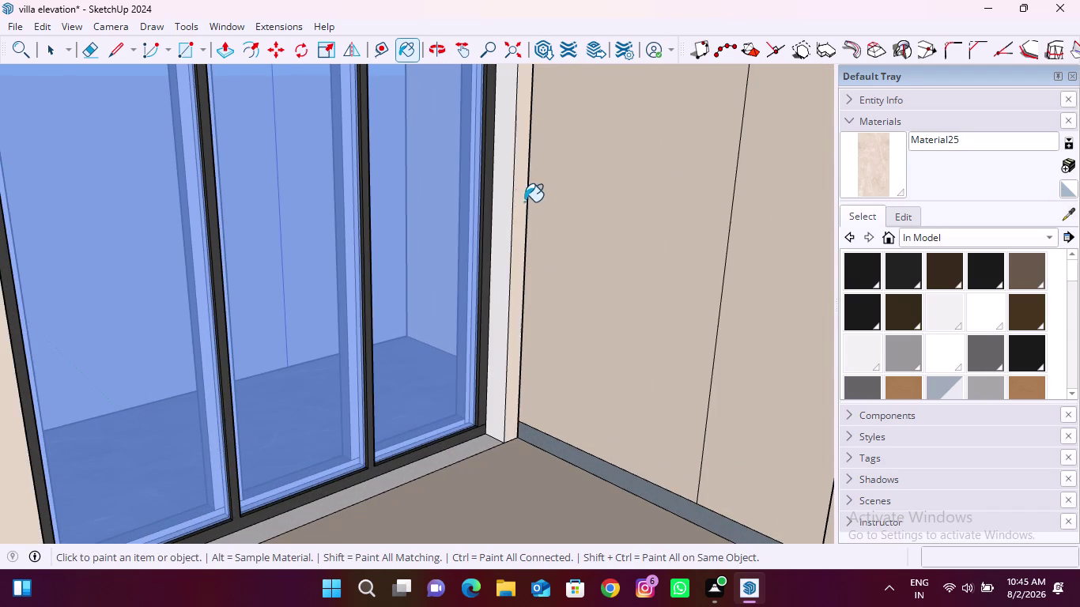
click(506, 209)
scroll(down, 3)
middle_drag(541, 365, 454, 374)
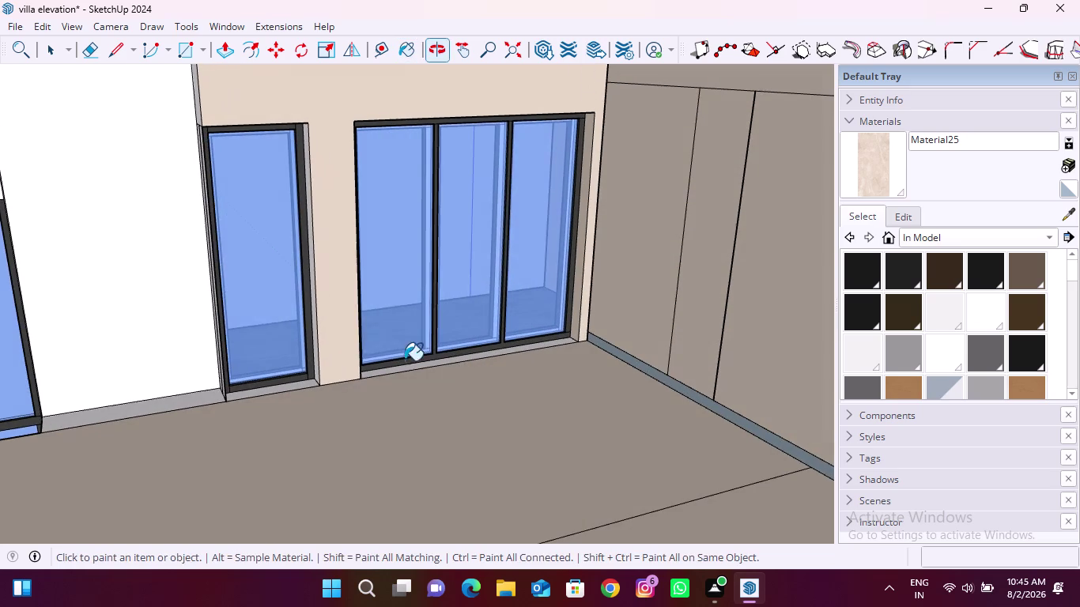
middle_drag(224, 318, 332, 321)
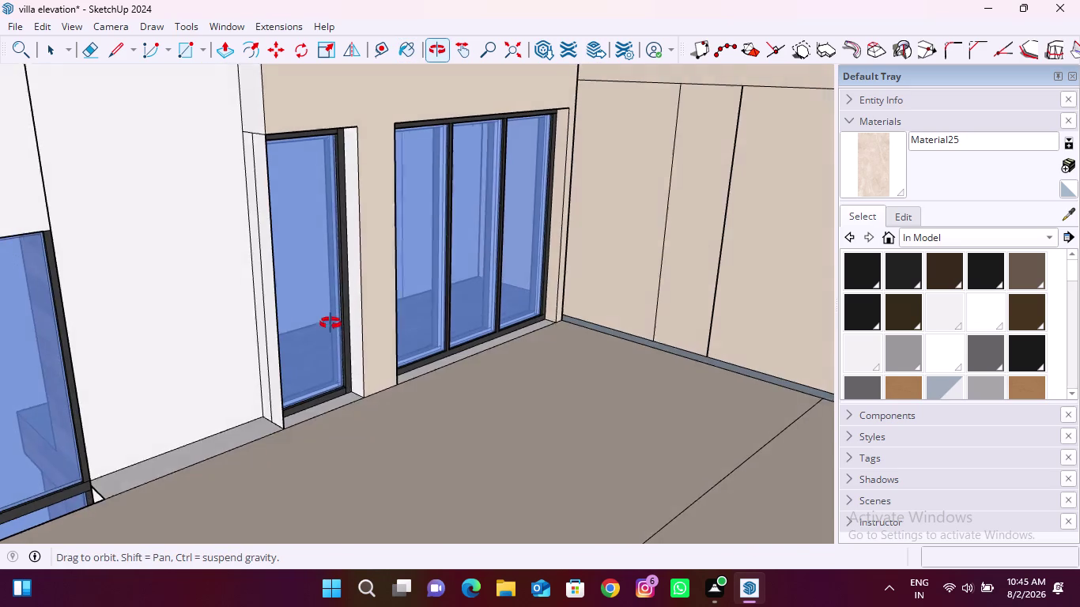
middle_drag(332, 321, 329, 326)
scroll(up, 3)
click(358, 293)
click(209, 383)
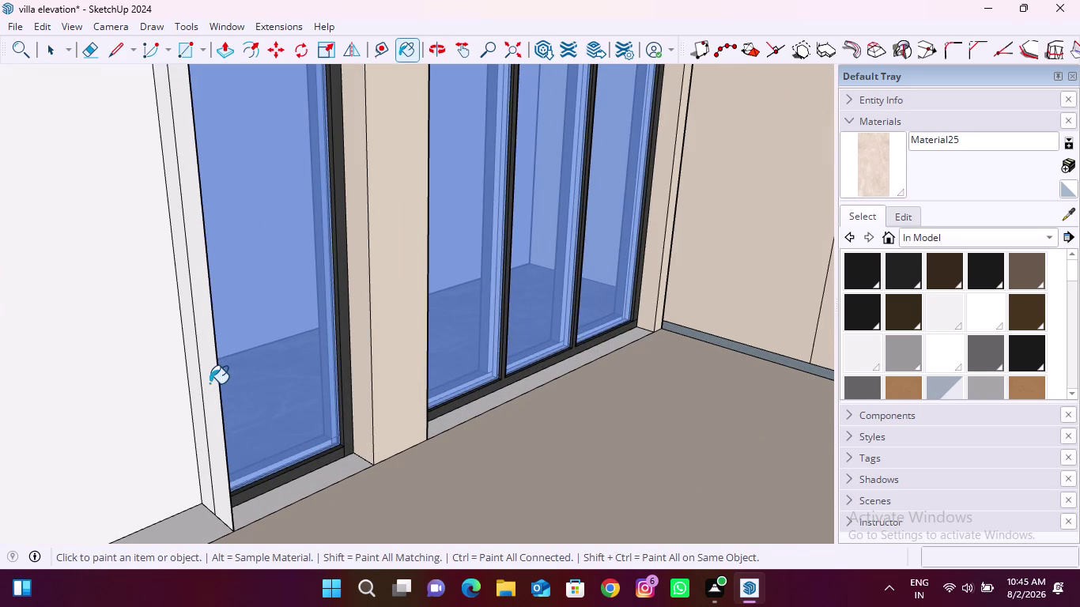
click(197, 390)
click(159, 390)
scroll(down, 3)
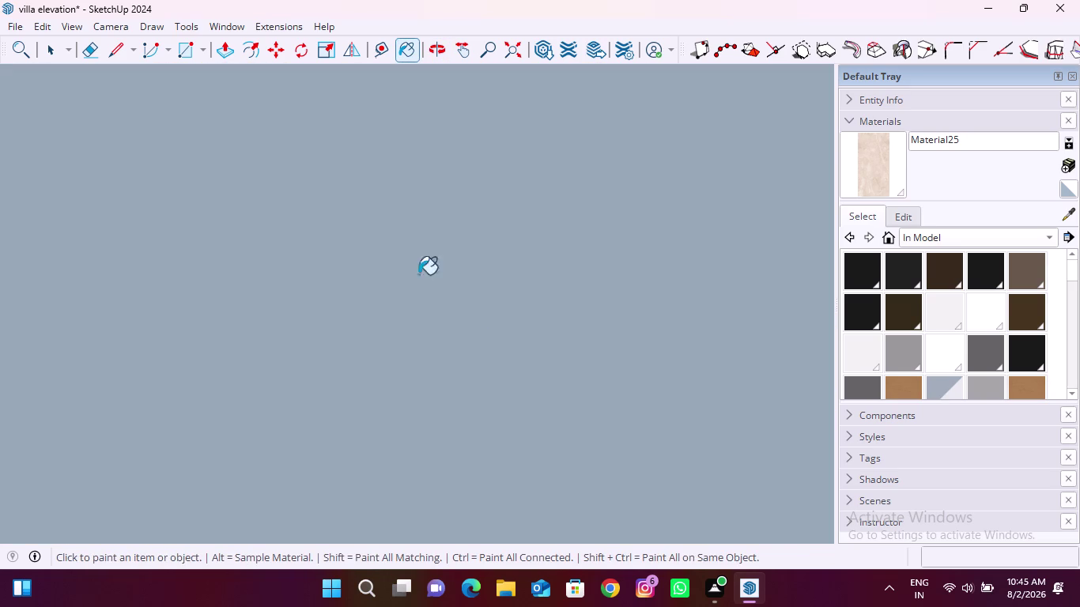
Orbit over the window wall and paint the sill below the narrow window.
click(506, 48)
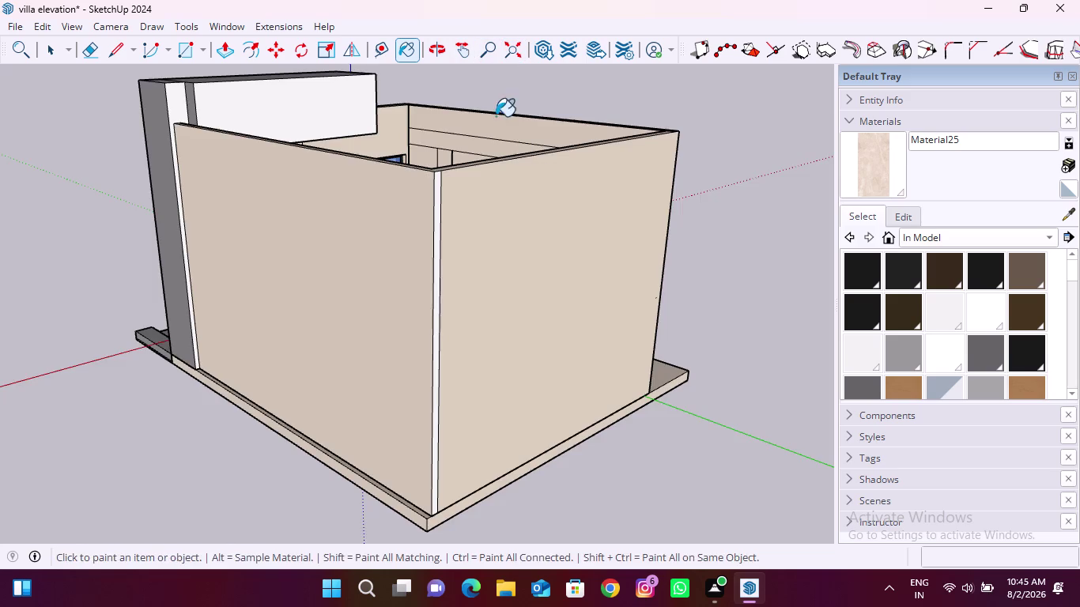
middle_drag(519, 191, 457, 233)
click(328, 261)
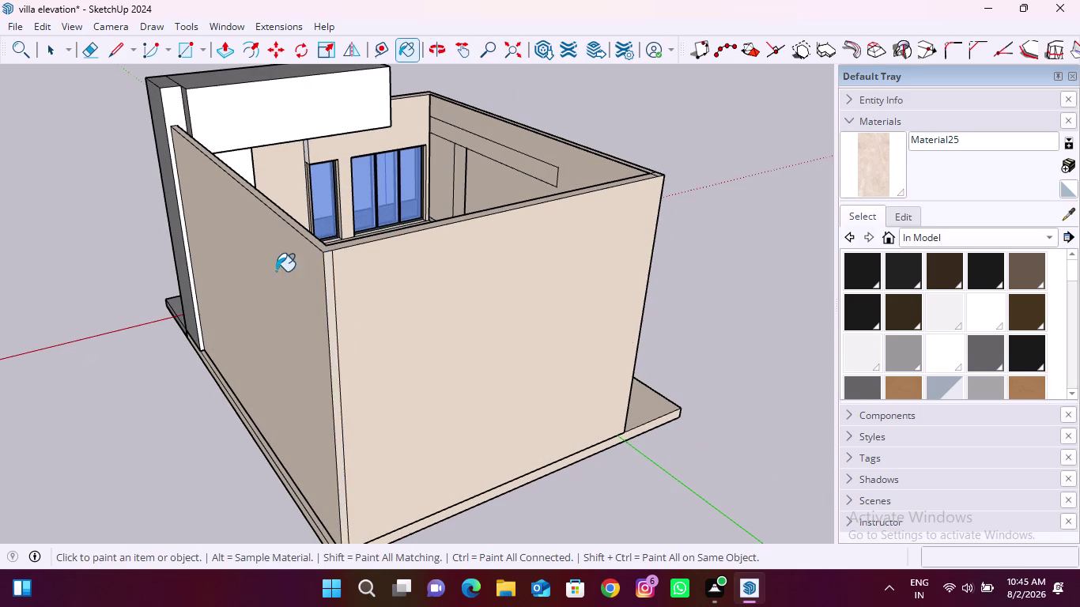
middle_drag(284, 267, 399, 302)
middle_drag(434, 204, 310, 222)
scroll(up, 3)
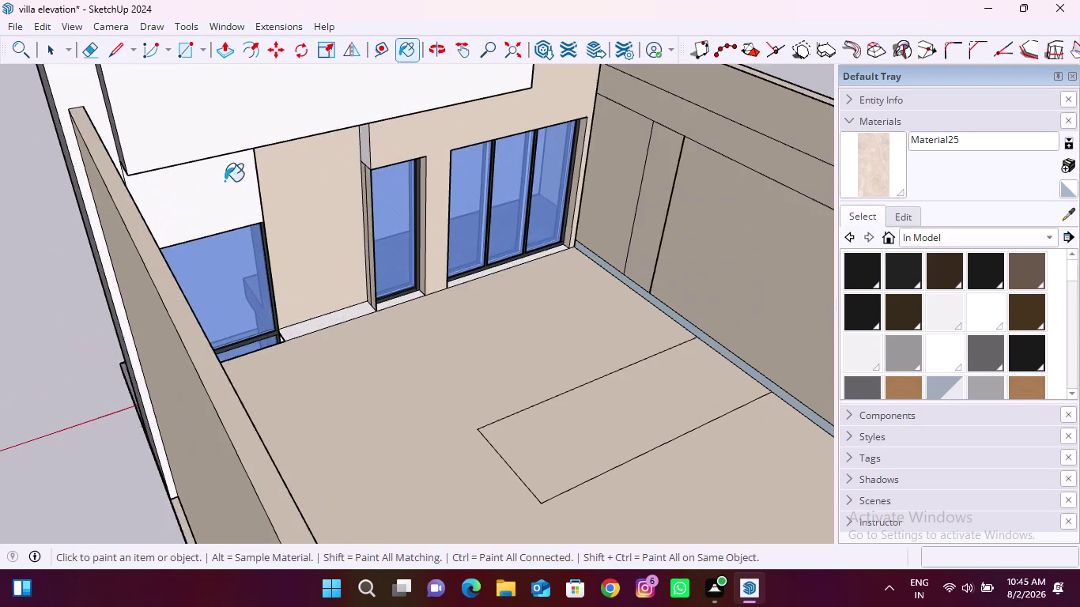
click(215, 189)
scroll(up, 3)
click(373, 351)
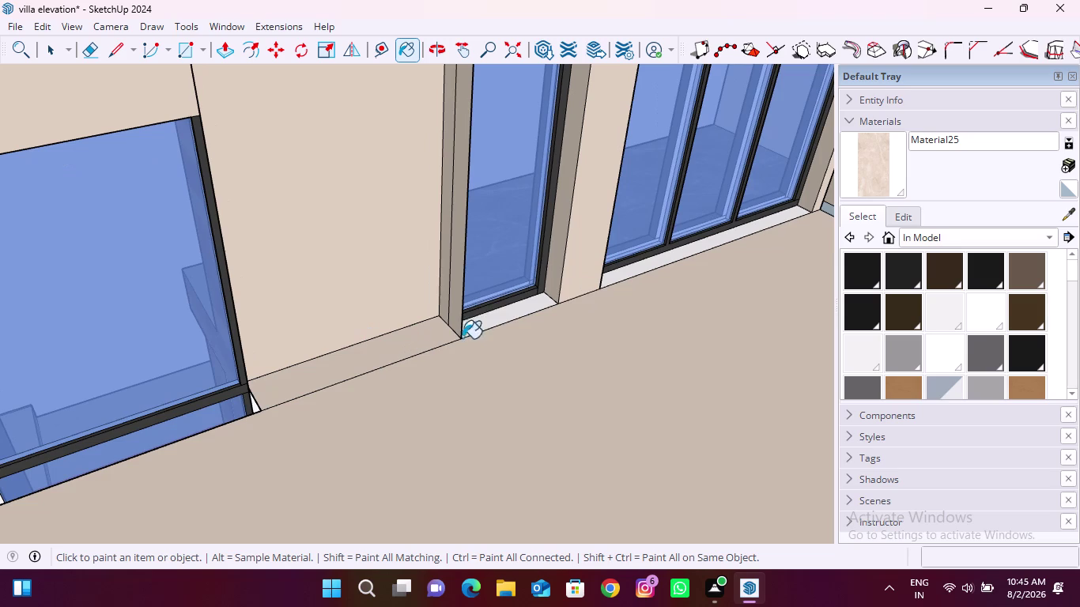
click(486, 322)
click(640, 273)
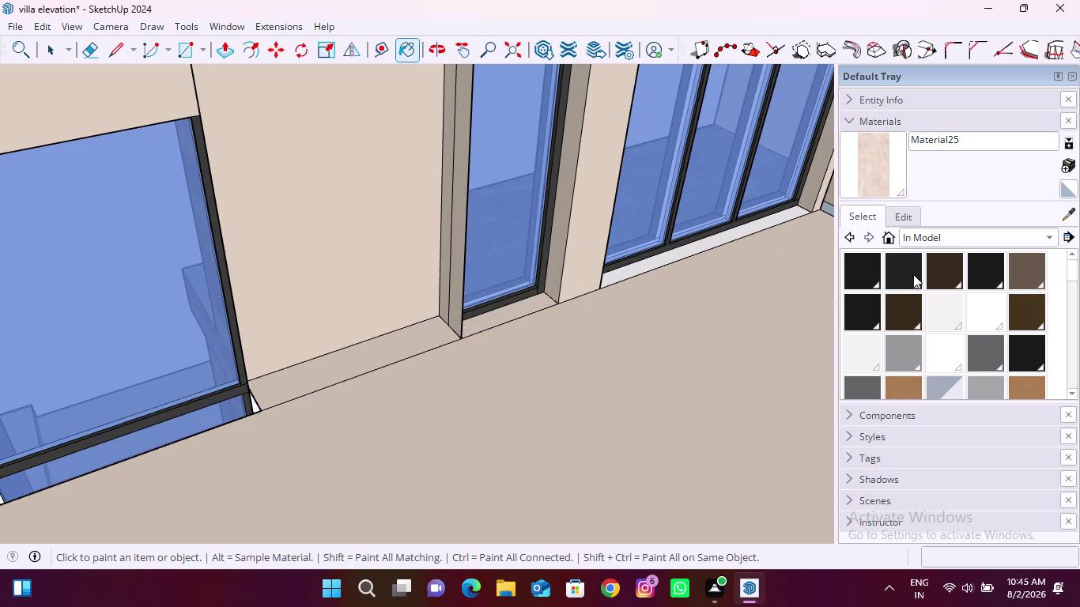
click(1068, 217)
scroll(down, 3)
scroll(down, 3)
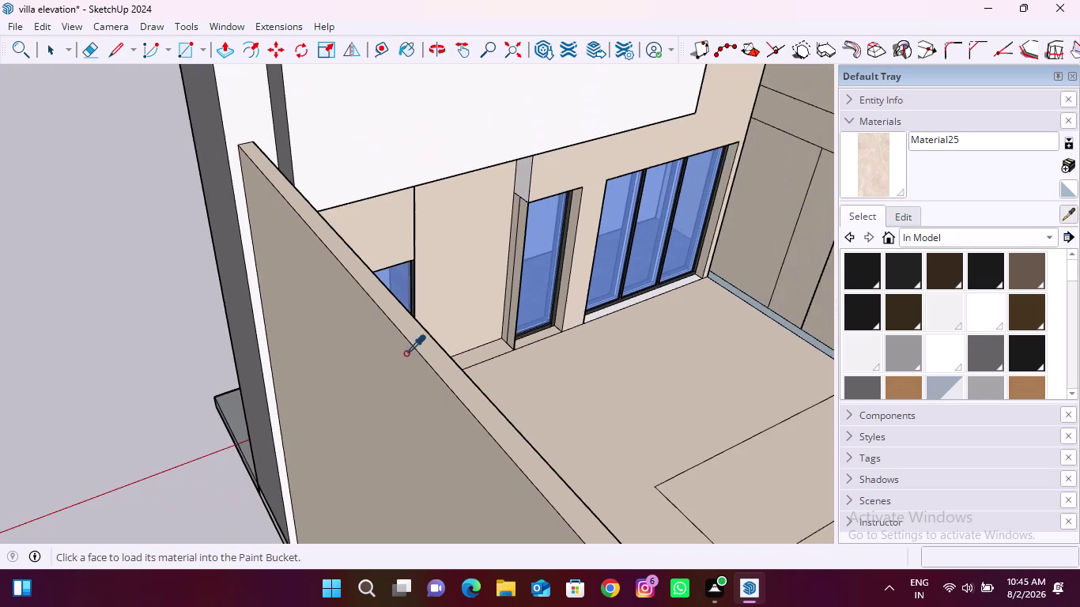
scroll(down, 3)
Sample grey Material14 and paint the upper block's top and front faces.
click(340, 134)
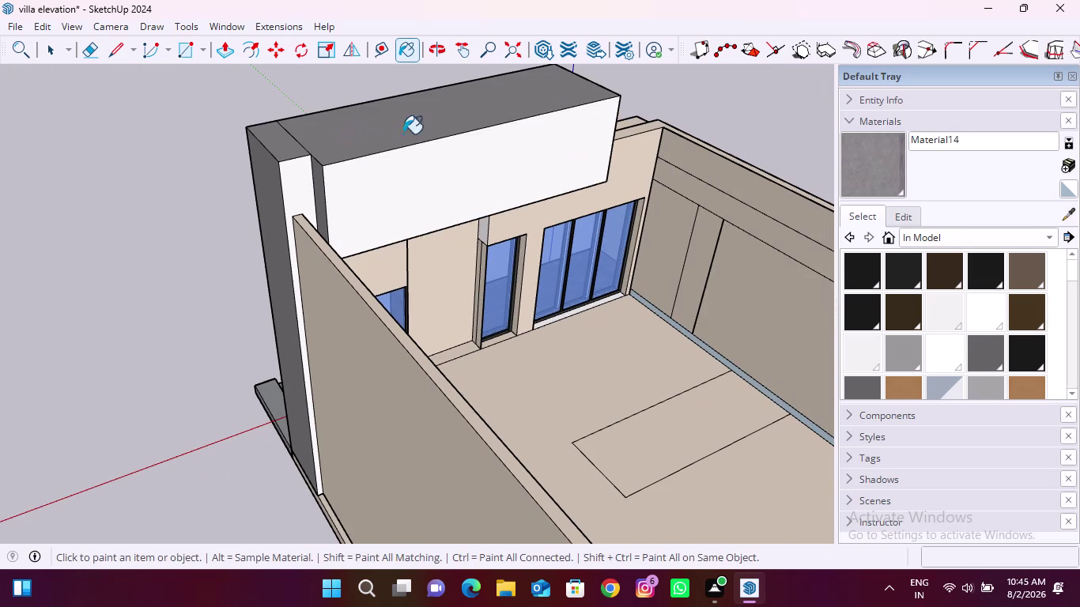
click(385, 171)
click(306, 181)
scroll(down, 3)
scroll(down, 3)
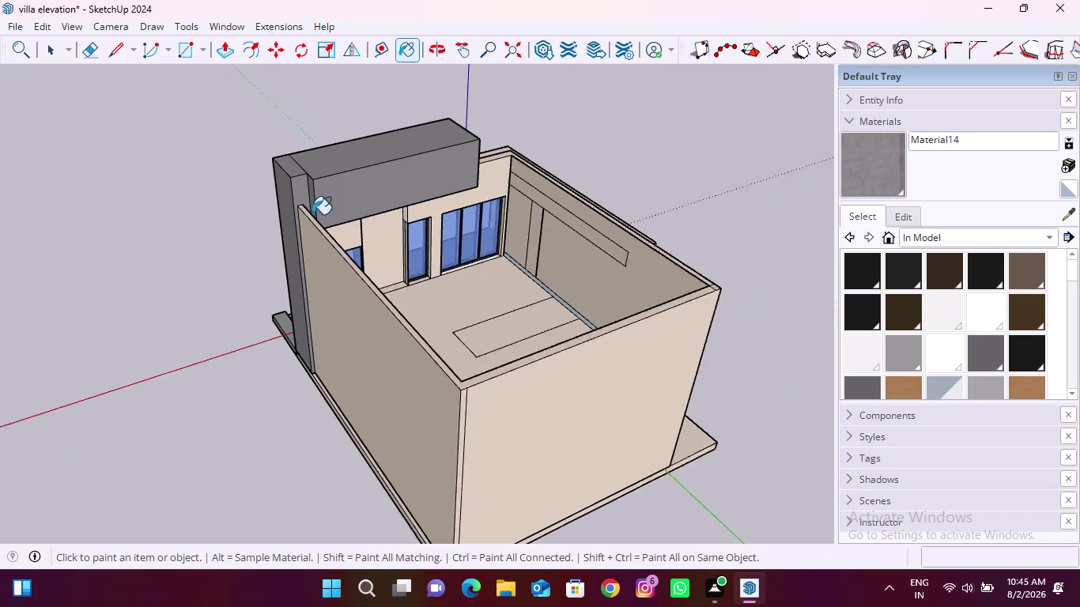
scroll(down, 3)
middle_drag(299, 261, 760, 234)
middle_drag(400, 302, 405, 300)
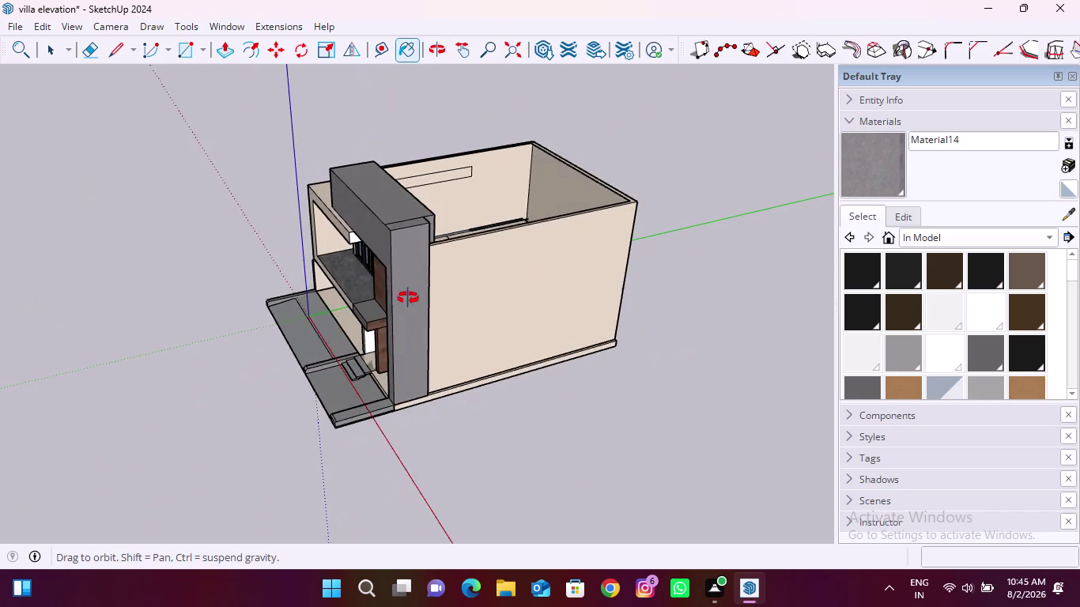
middle_drag(405, 299, 152, 354)
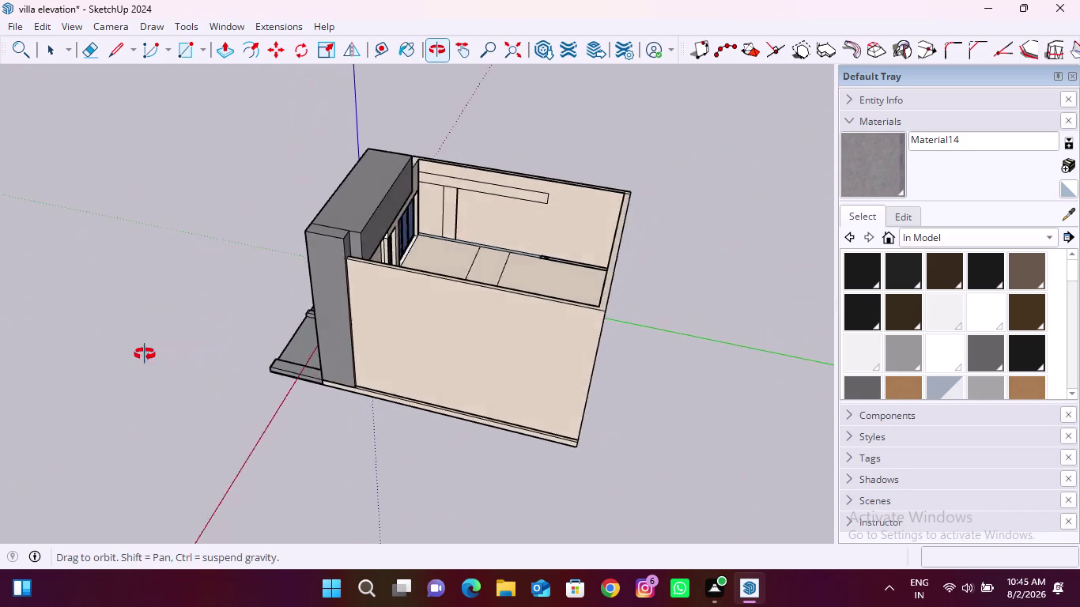
middle_drag(152, 354, 132, 355)
middle_drag(545, 281, 368, 299)
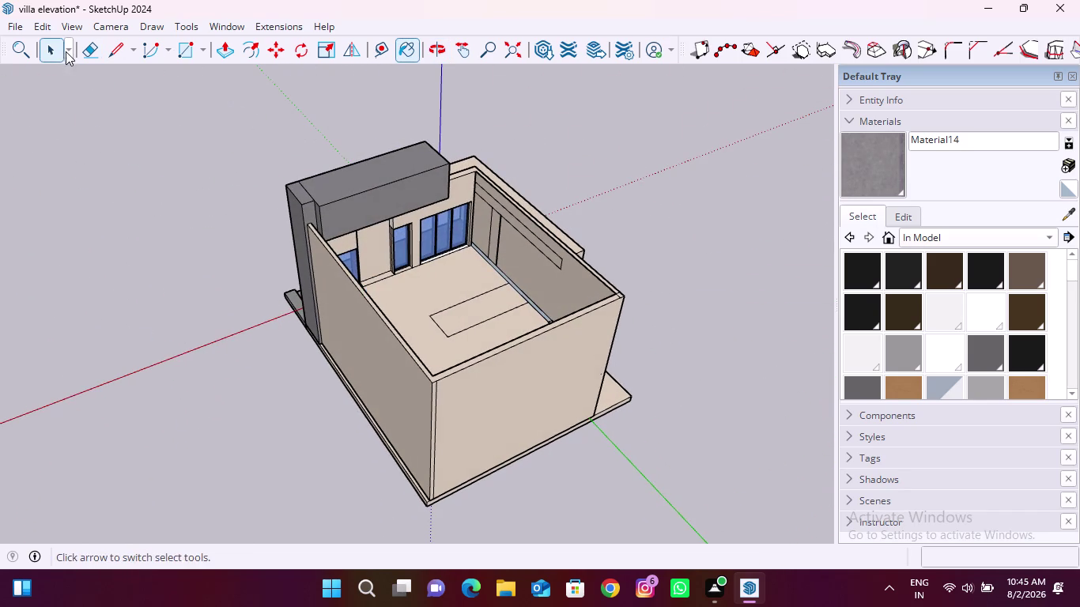
Draw a flat rectangle between opposite wall-top corners to close the room's top.
click(174, 50)
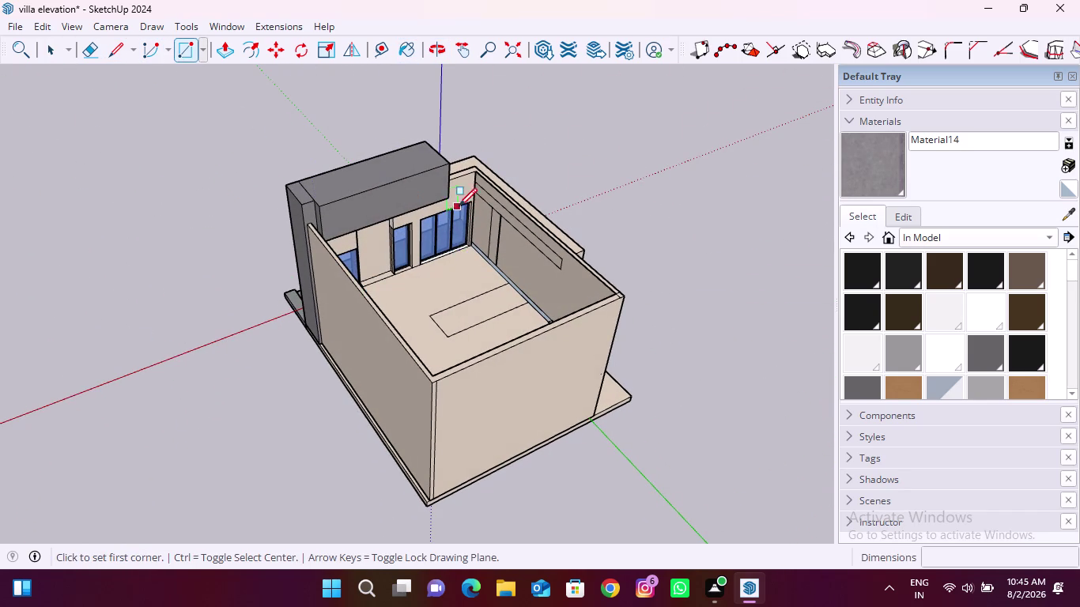
scroll(up, 3)
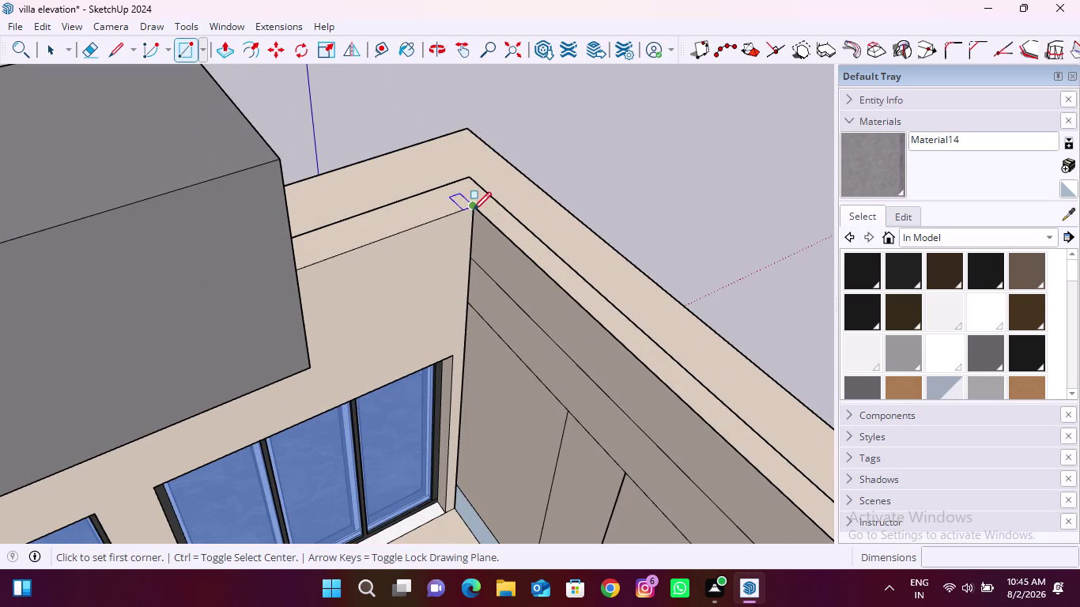
click(473, 210)
scroll(down, 3)
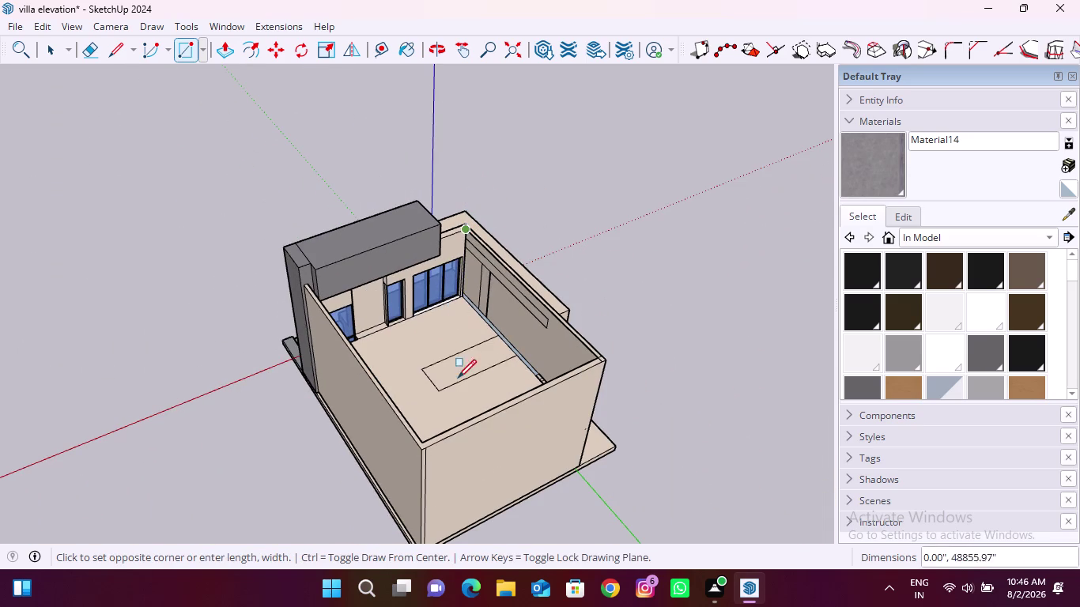
click(426, 440)
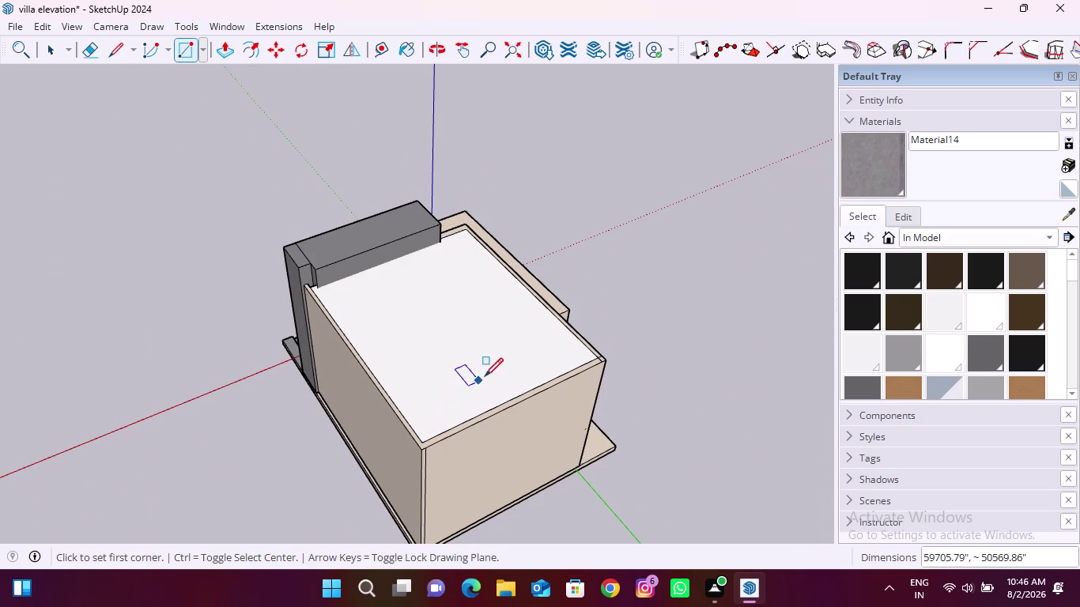
key(space)
Finish the new roof face with the beige Material25.
click(1066, 221)
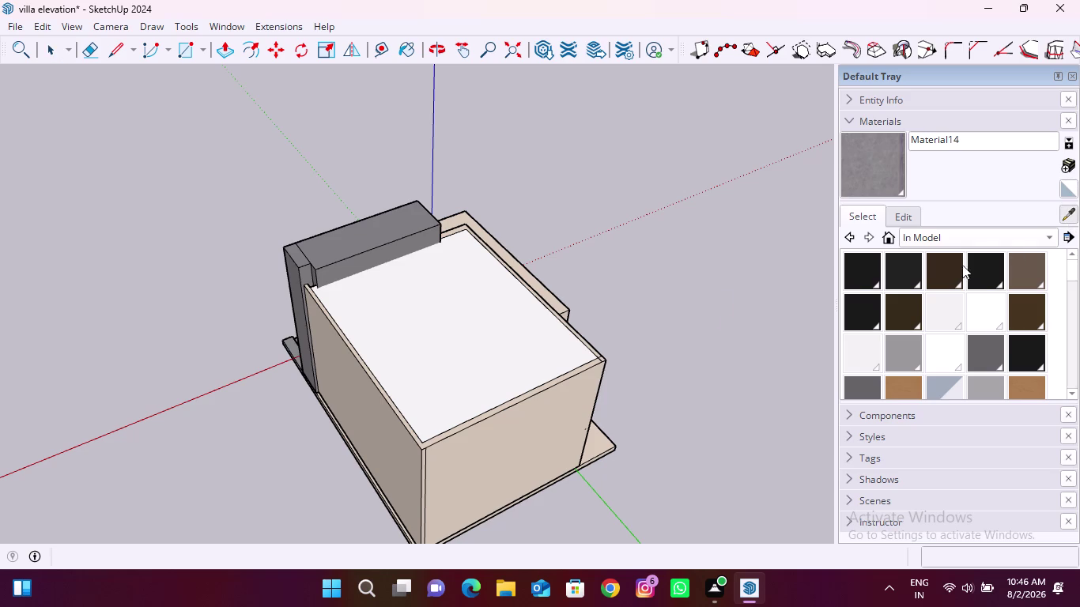
click(568, 405)
click(522, 358)
scroll(down, 3)
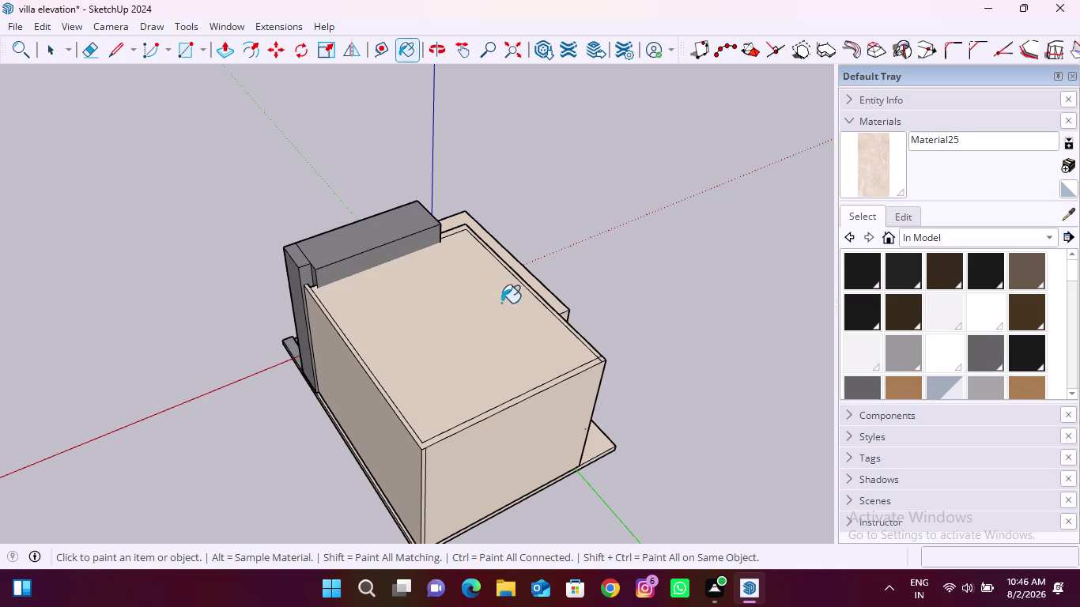
scroll(down, 3)
scroll(up, 3)
middle_drag(403, 334, 787, 316)
middle_drag(375, 337, 681, 243)
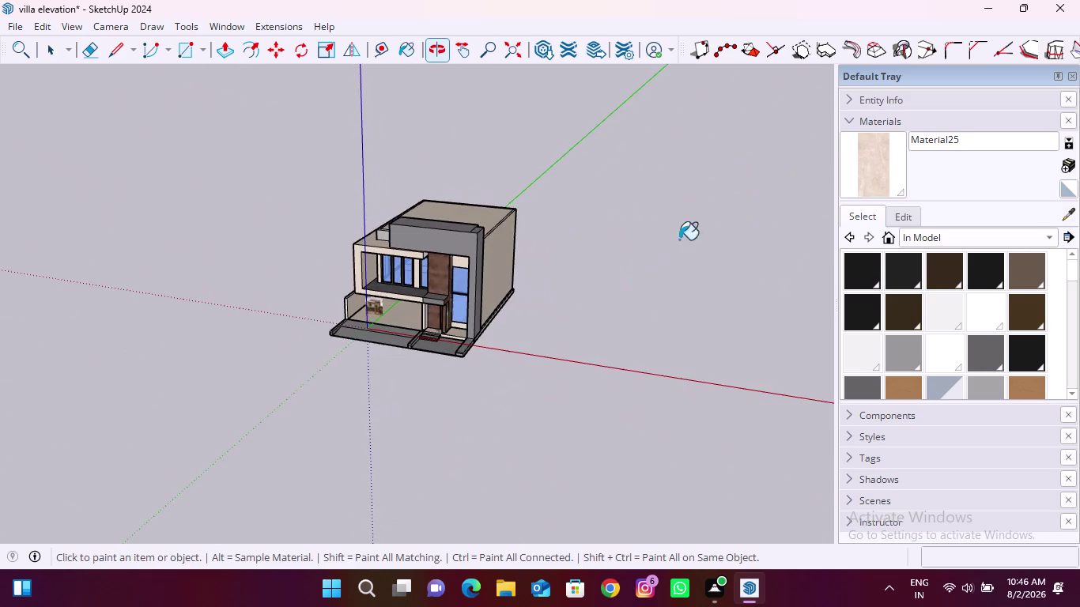
scroll(up, 3)
middle_drag(431, 270, 371, 257)
scroll(up, 3)
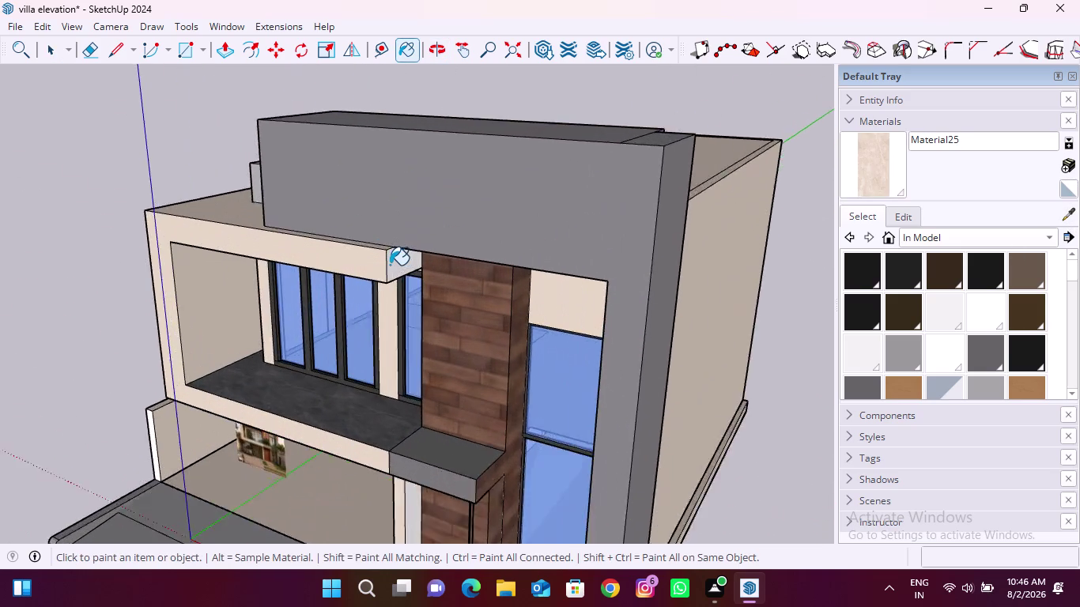
scroll(up, 3)
click(394, 267)
scroll(down, 3)
scroll(down, 3)
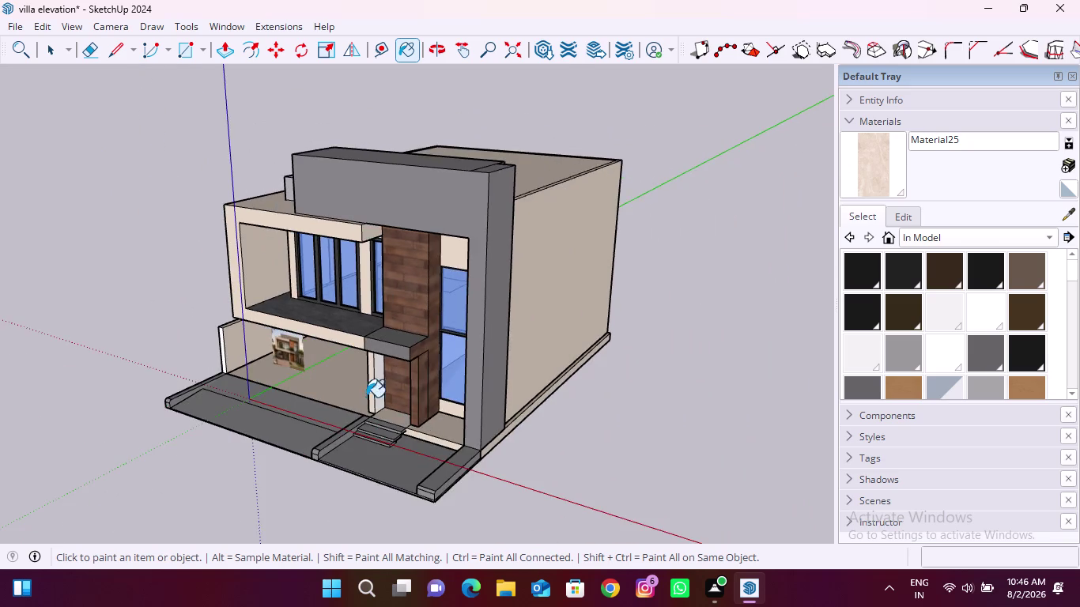
scroll(up, 3)
click(390, 354)
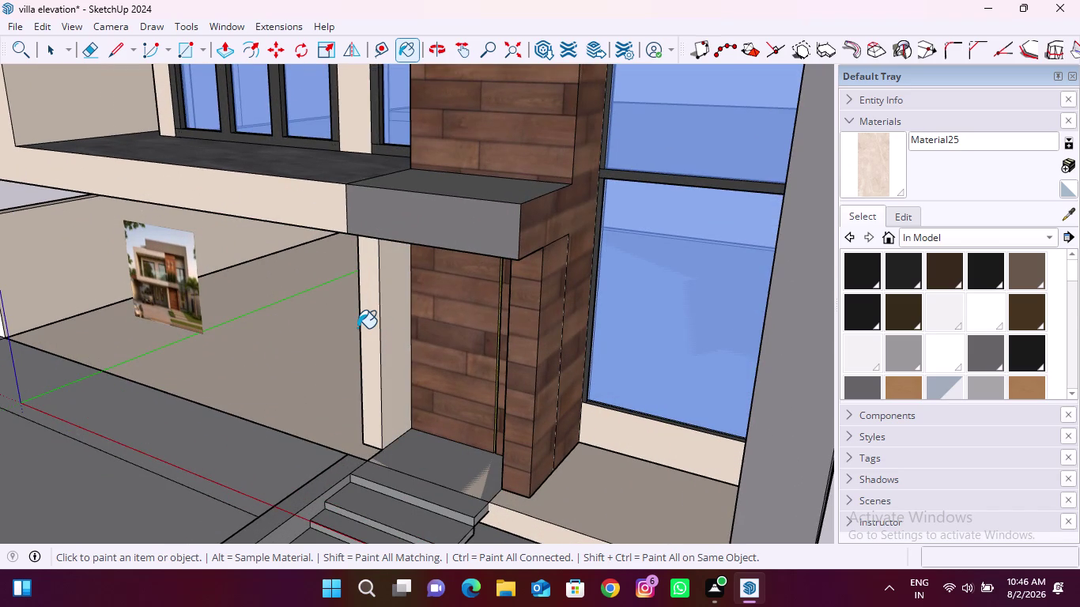
scroll(up, 3)
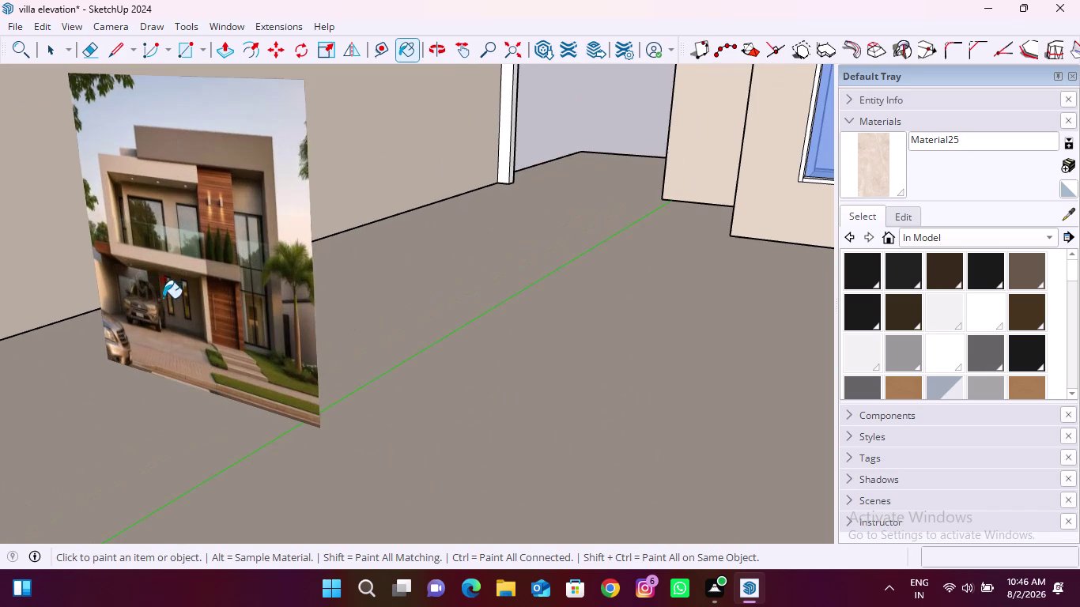
scroll(down, 3)
middle_drag(220, 396, 302, 322)
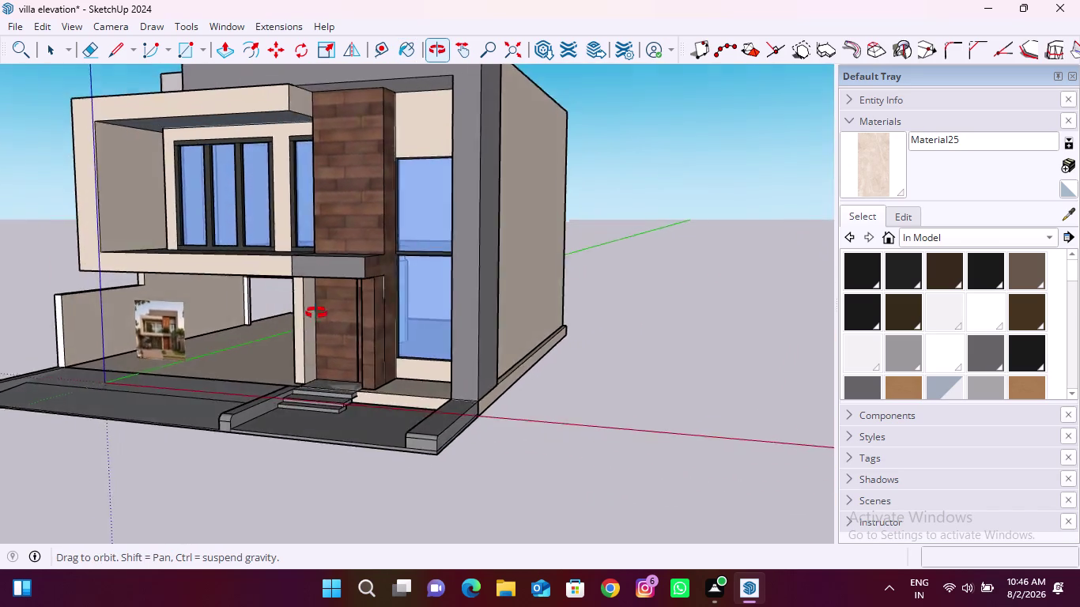
middle_drag(302, 322, 487, 174)
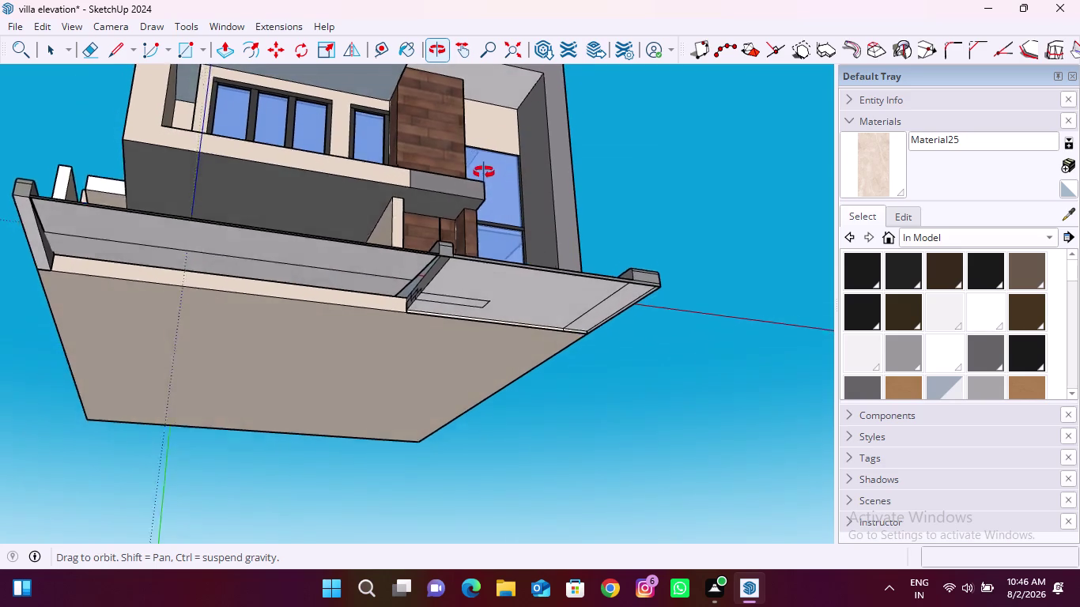
middle_drag(486, 173, 434, 329)
scroll(down, 3)
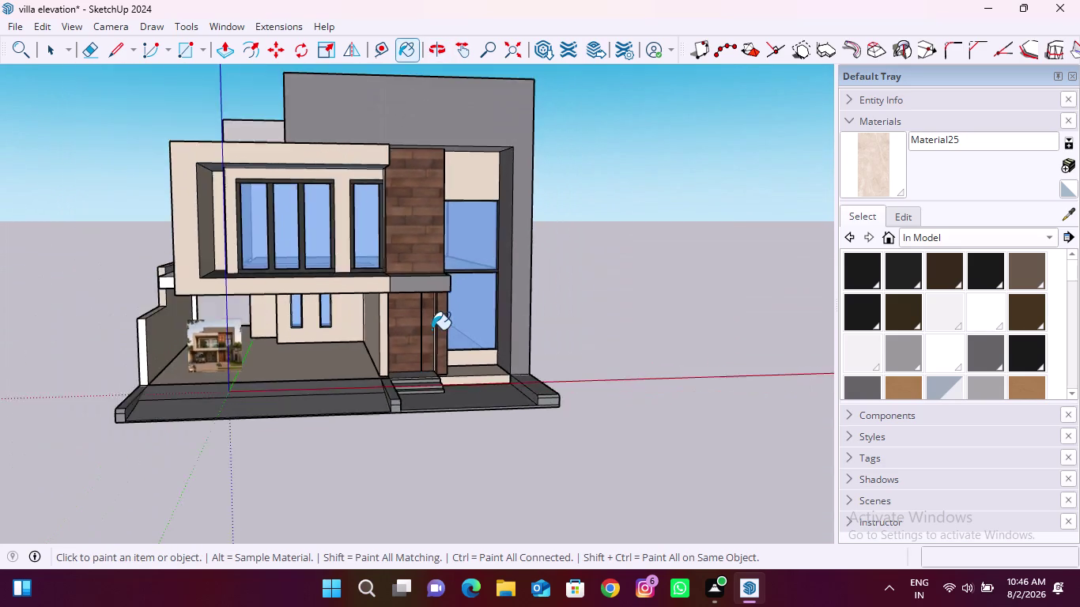
scroll(down, 3)
middle_drag(380, 348, 358, 385)
scroll(up, 3)
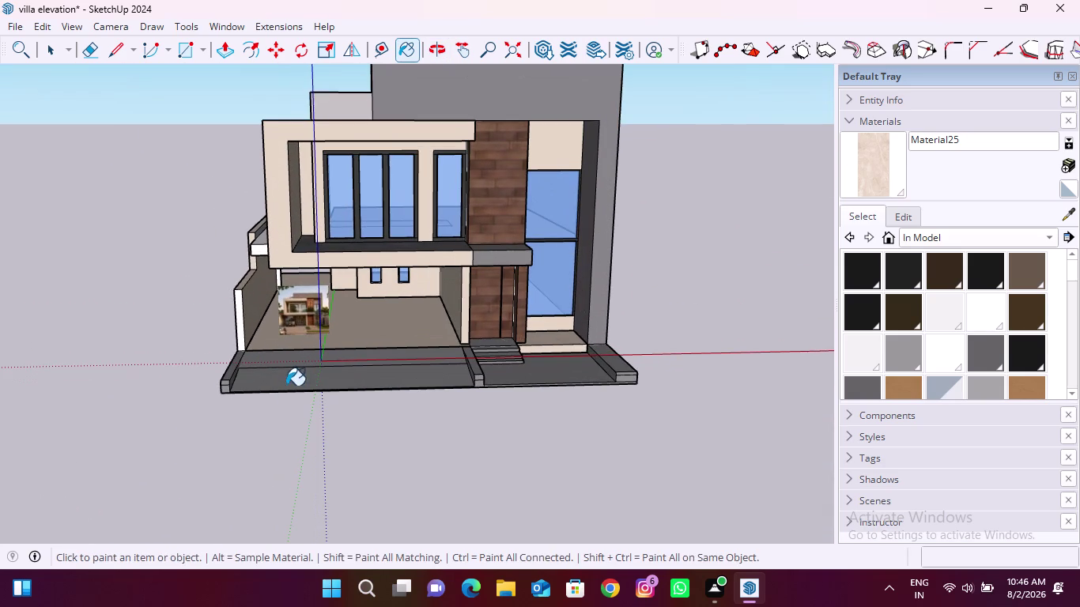
key(space)
click(293, 300)
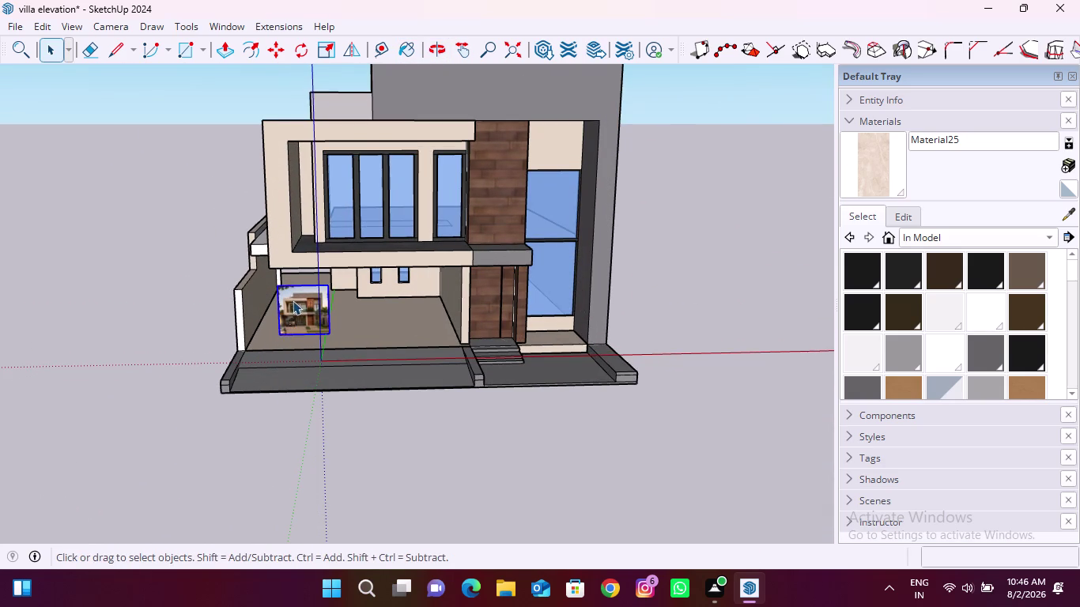
scroll(up, 3)
scroll(down, 3)
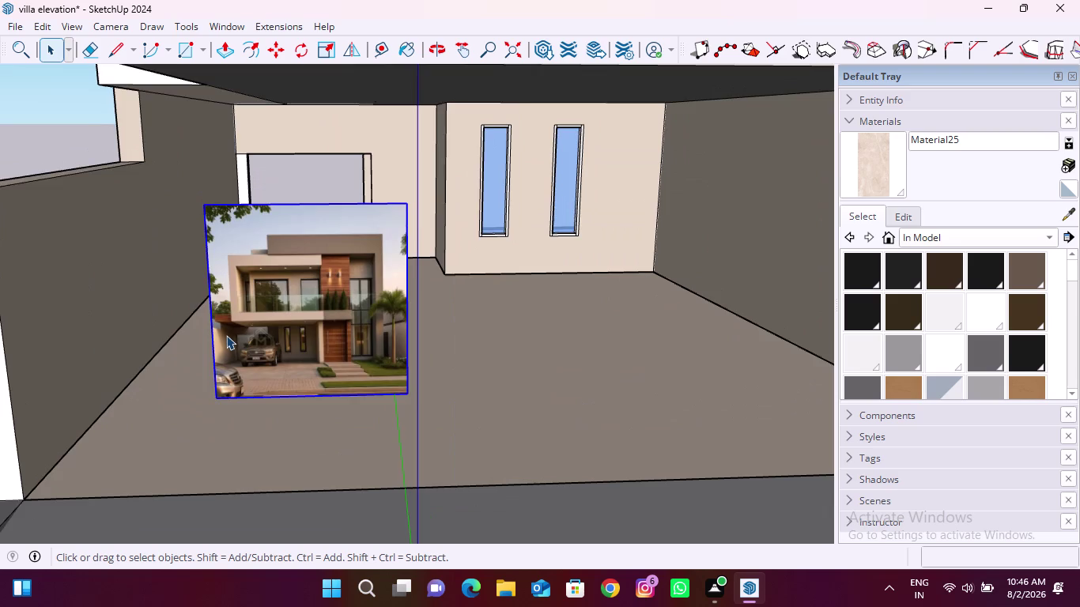
scroll(down, 3)
scroll(down, 3)
scroll(down, 3)
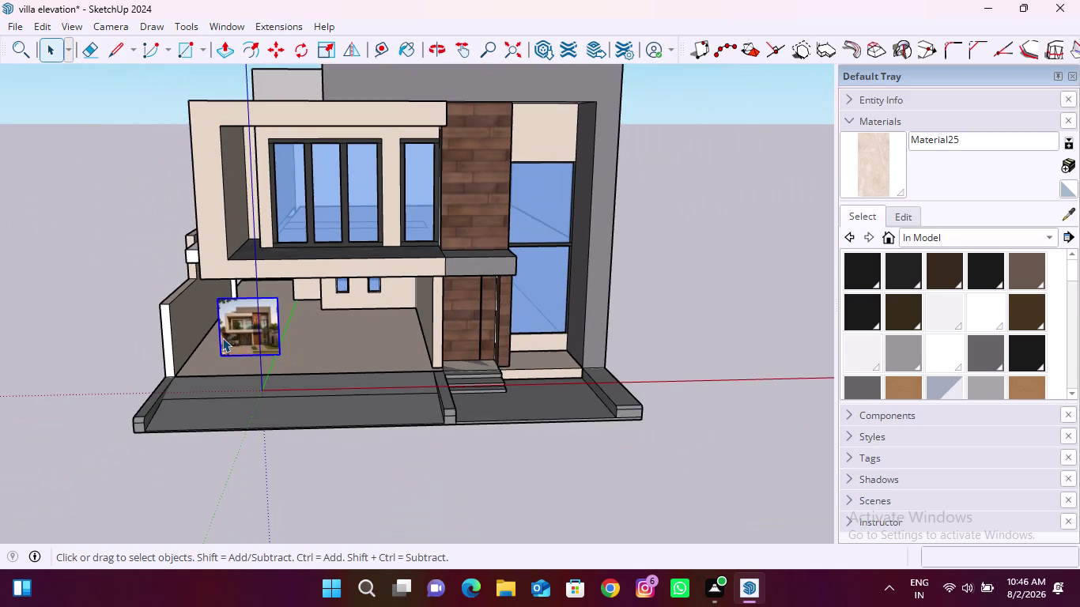
key(Delete)
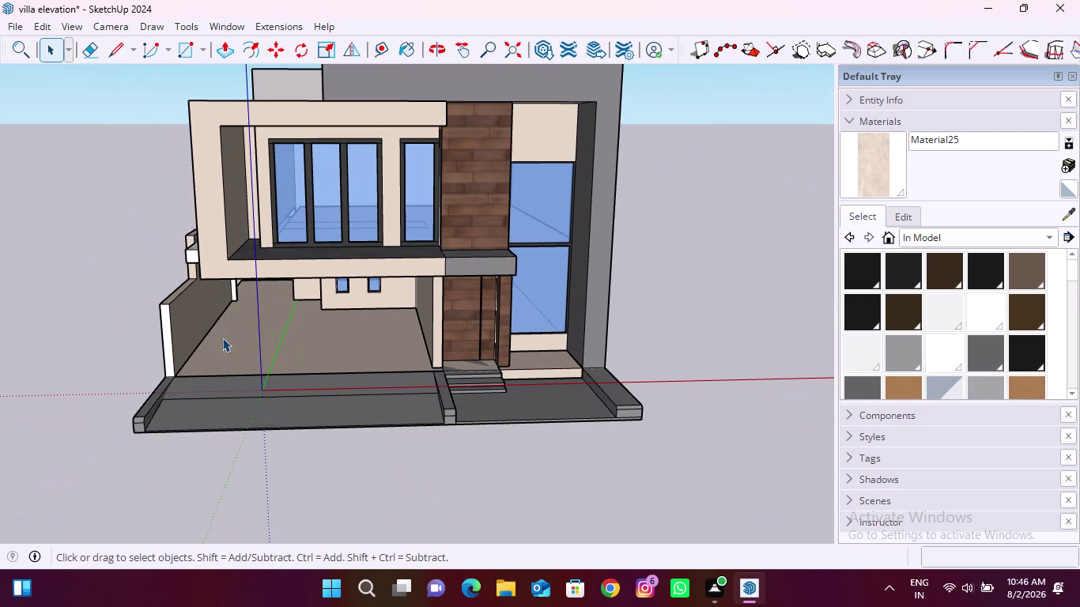
scroll(down, 3)
triple_click(334, 345)
click(335, 346)
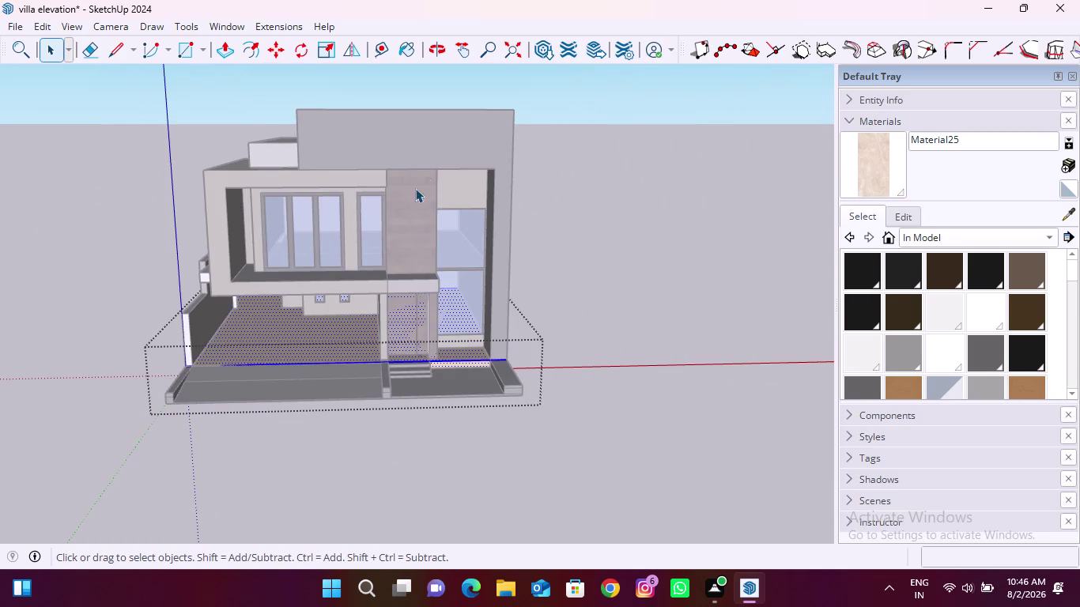
drag(427, 155, 427, 163)
triple_click(427, 163)
double_click(428, 163)
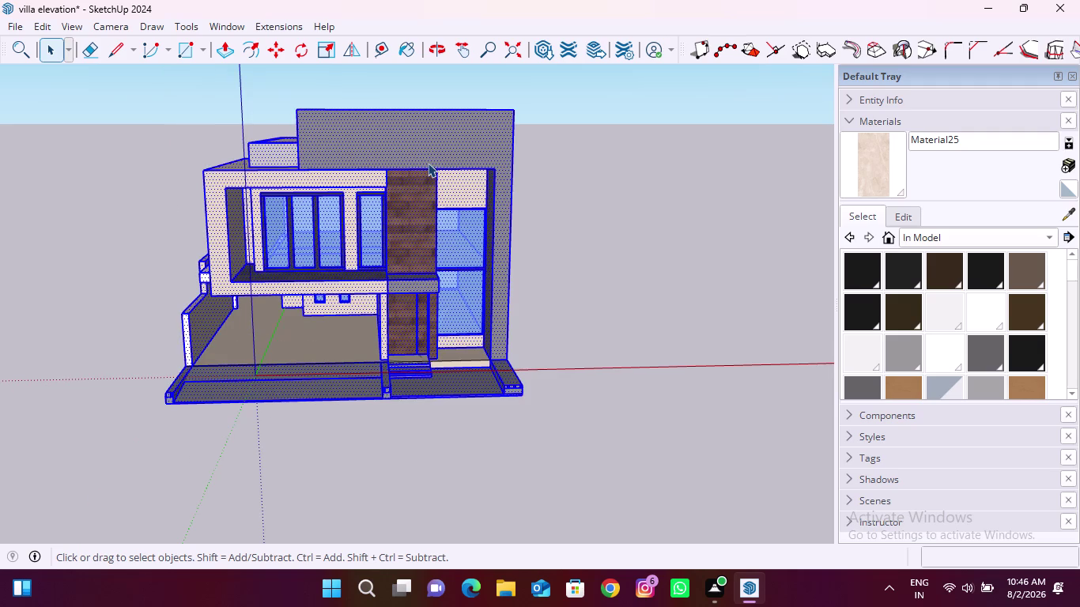
key(m)
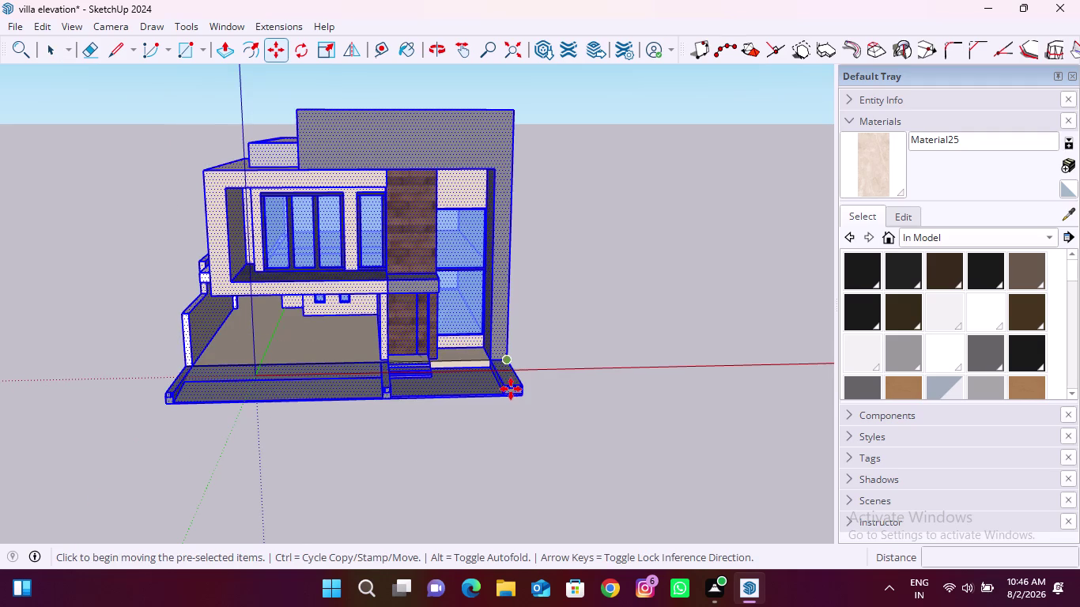
click(518, 387)
scroll(down, 3)
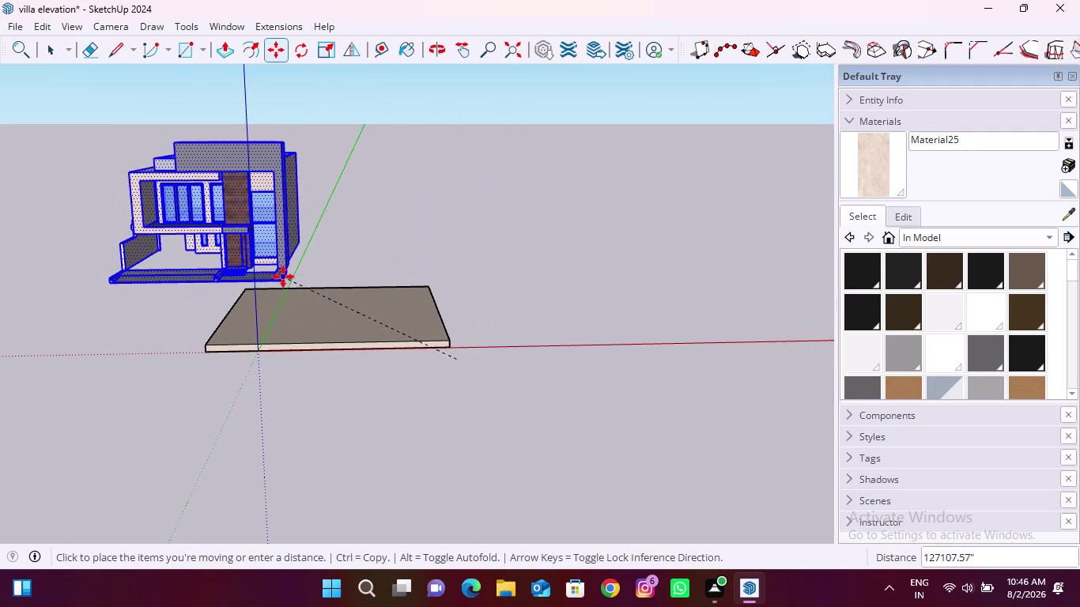
key(ctrl+z)
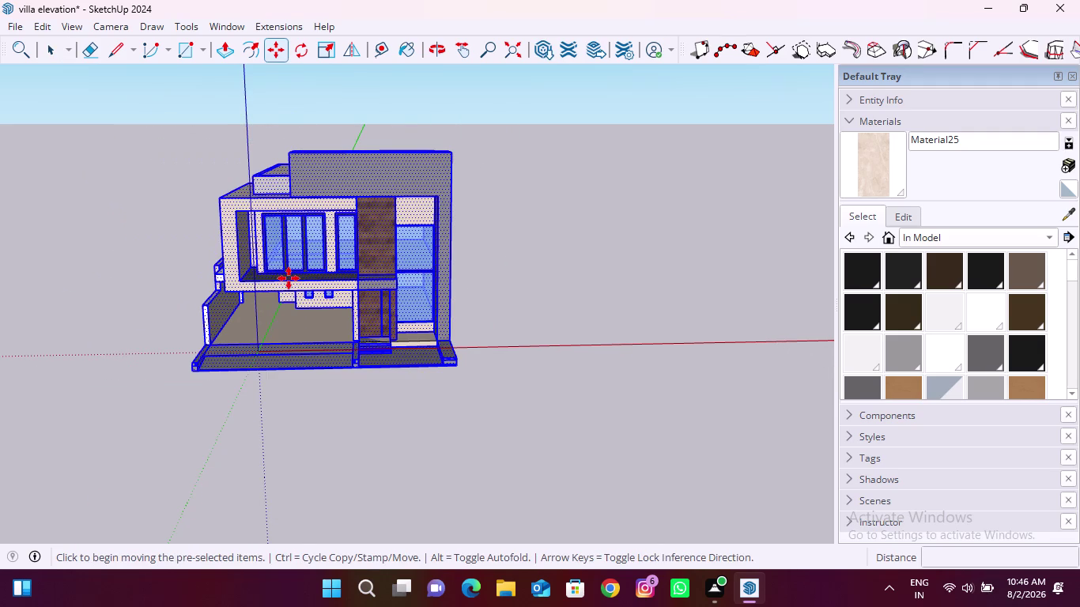
key(space)
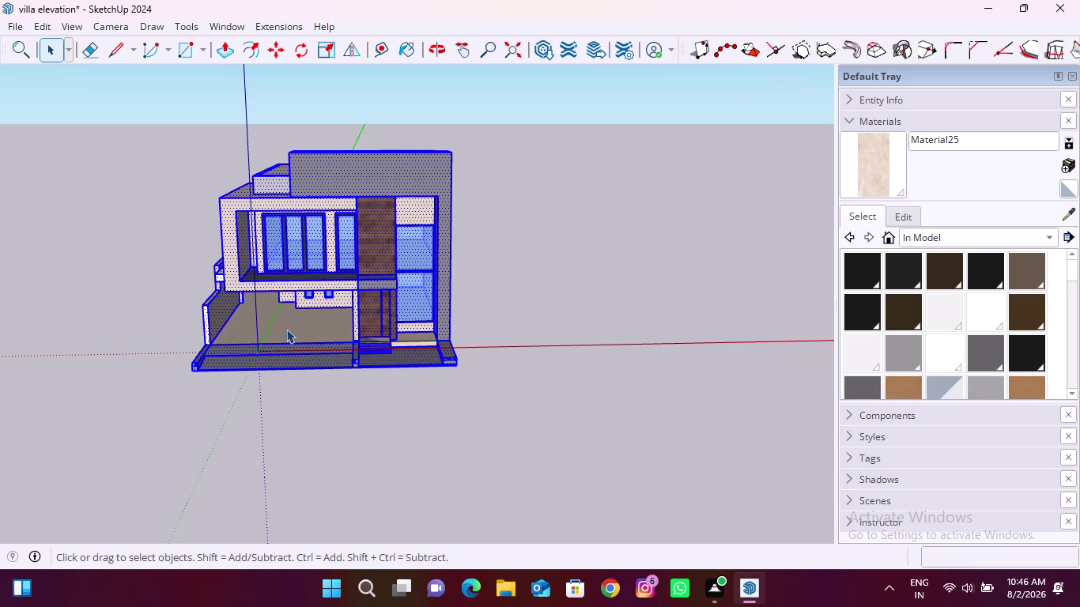
double_click(286, 329)
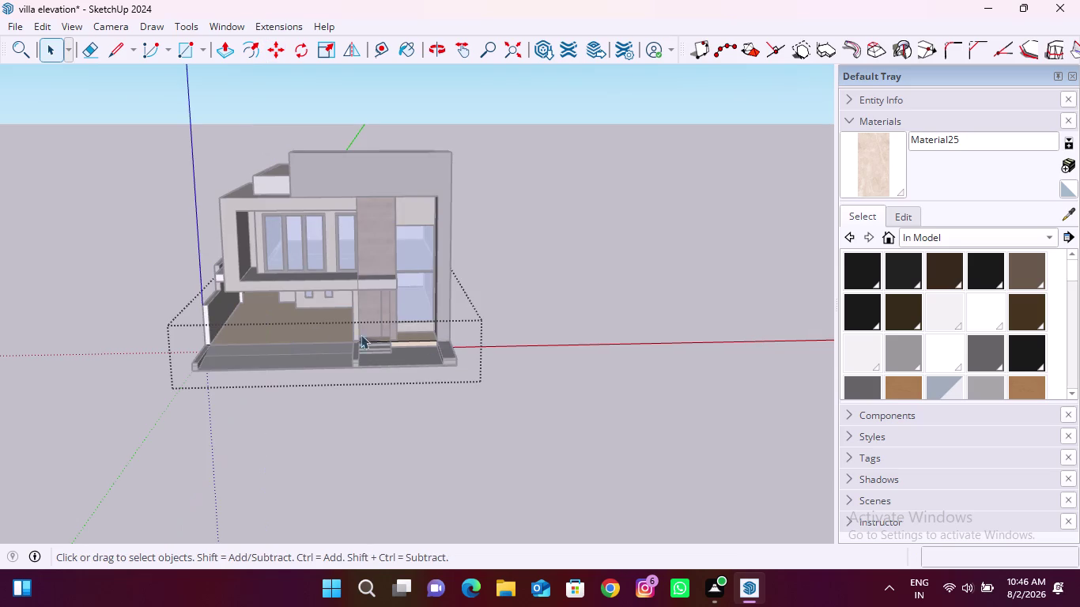
click(512, 342)
click(318, 337)
double_click(319, 337)
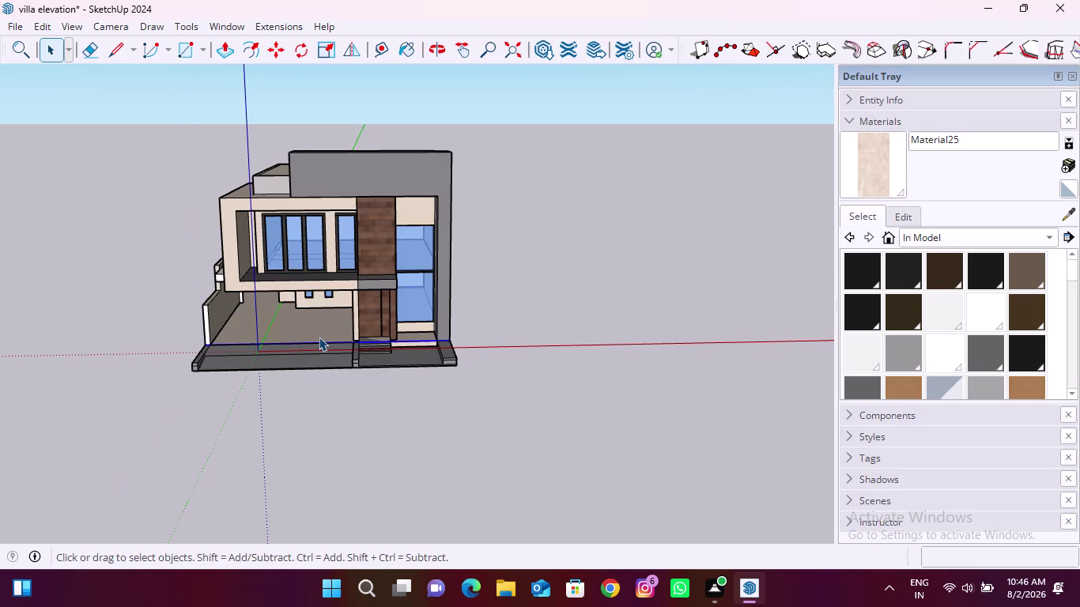
click(585, 351)
double_click(331, 337)
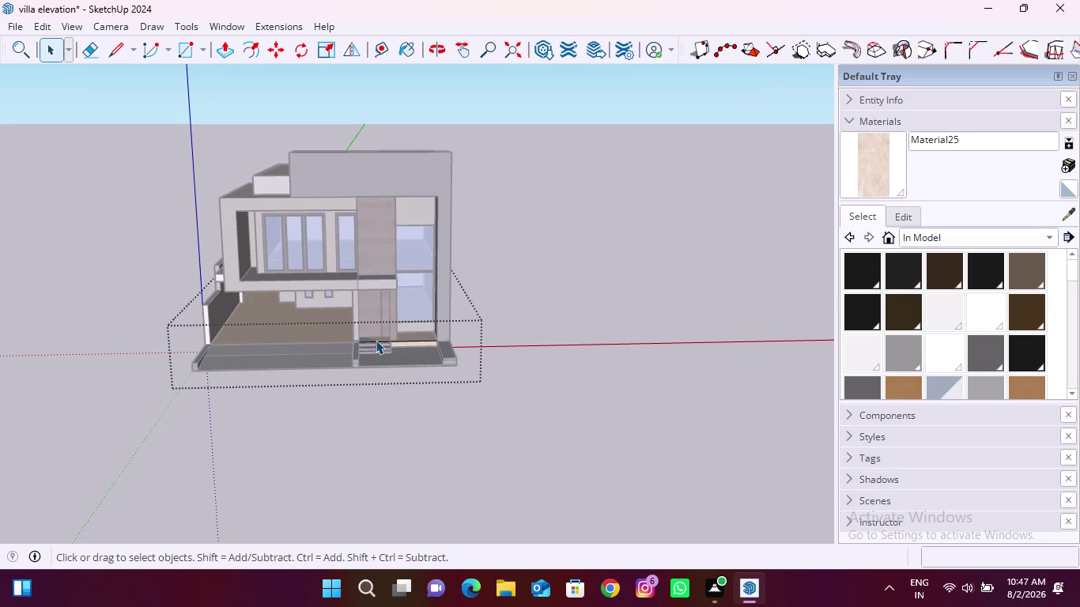
Select all the connected villa geometry and make it a group.
key(space)
click(588, 391)
triple_click(386, 229)
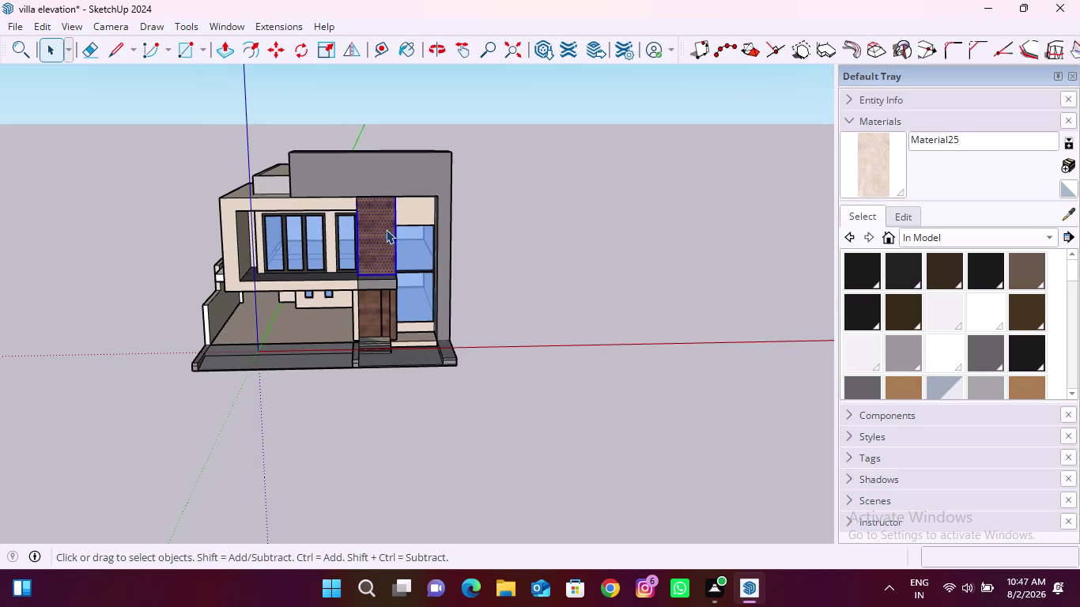
double_click(386, 230)
right_drag(373, 234, 363, 238)
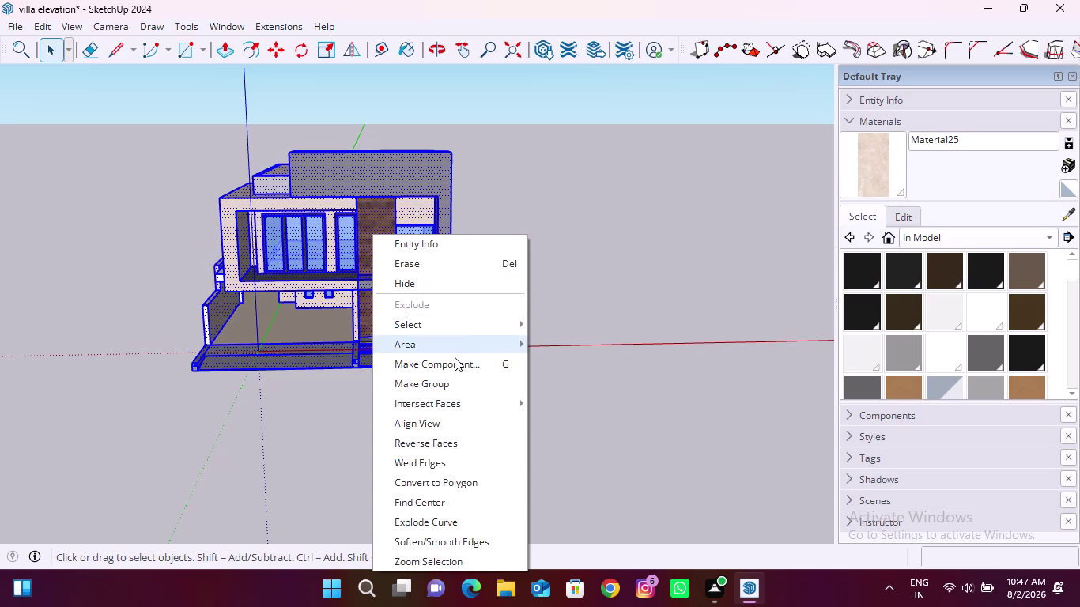
click(440, 390)
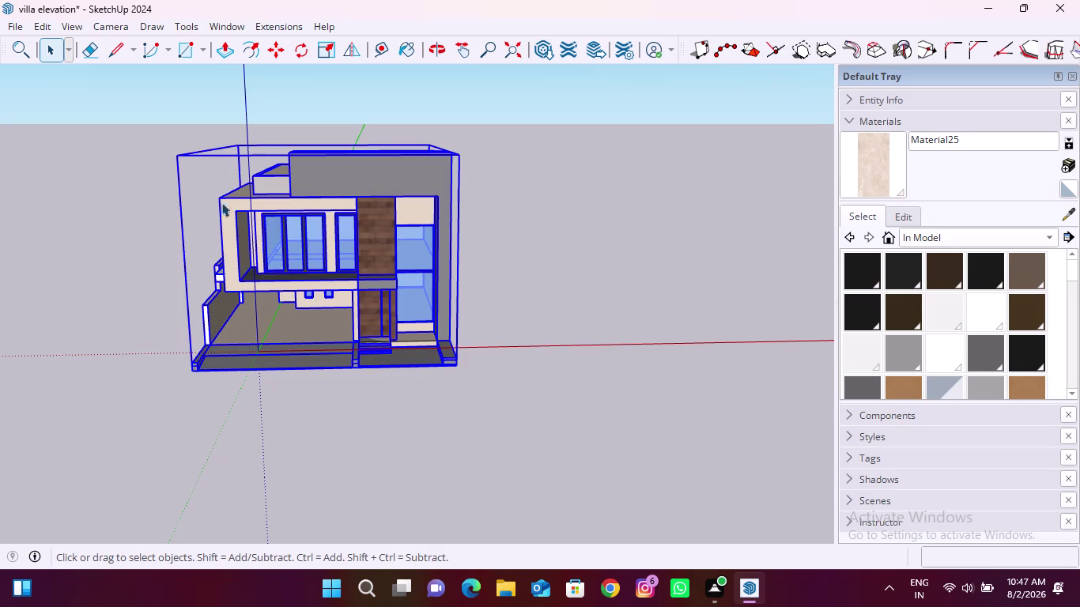
Move the villa group from its corner to a spot far from the slab.
key(m)
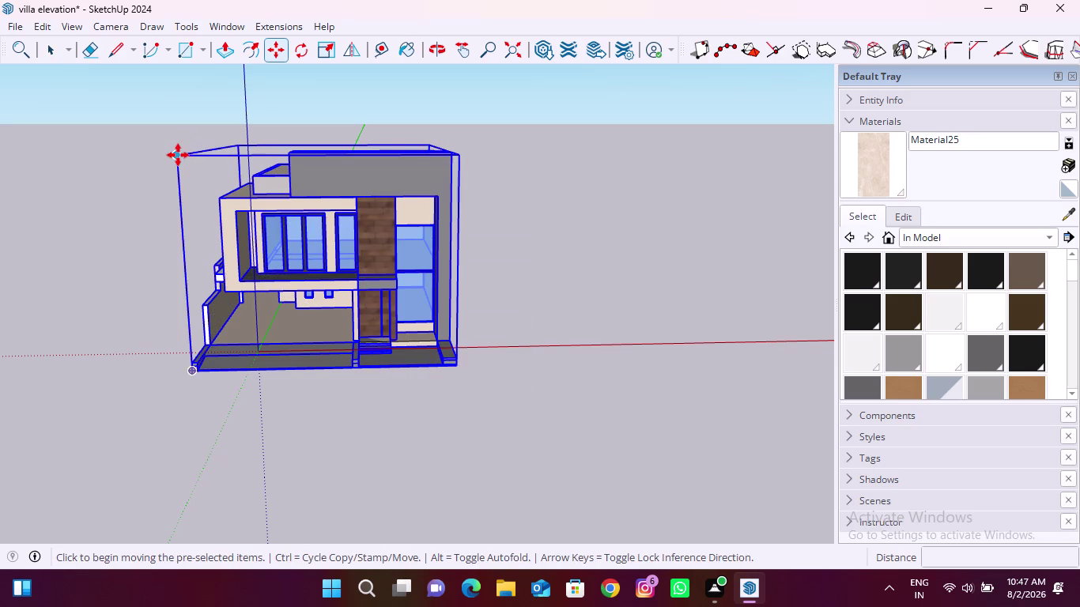
click(178, 155)
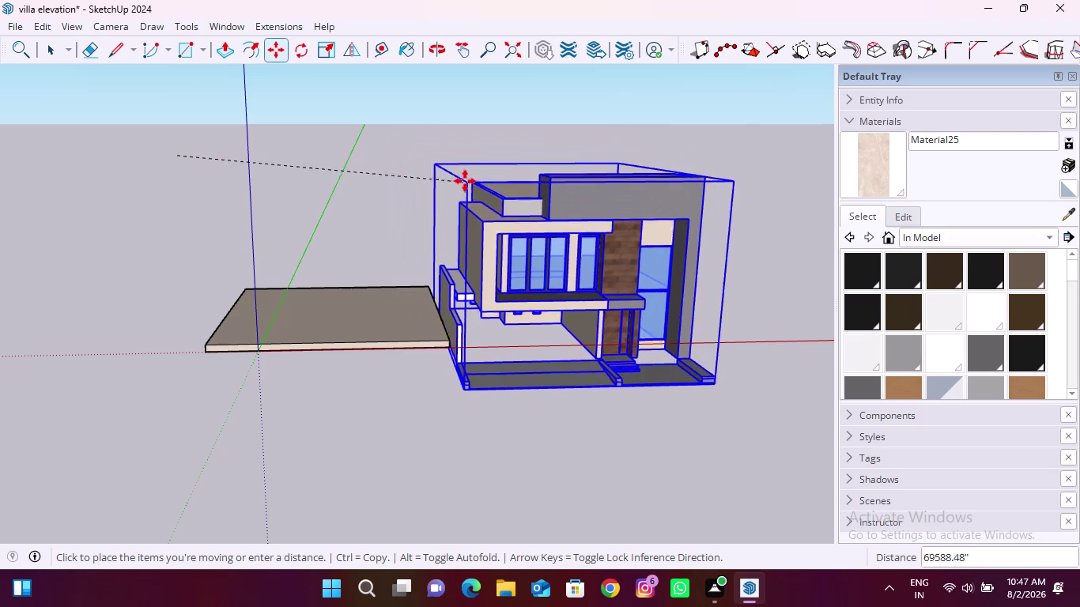
scroll(down, 3)
scroll(up, 3)
scroll(up, 3)
scroll(down, 3)
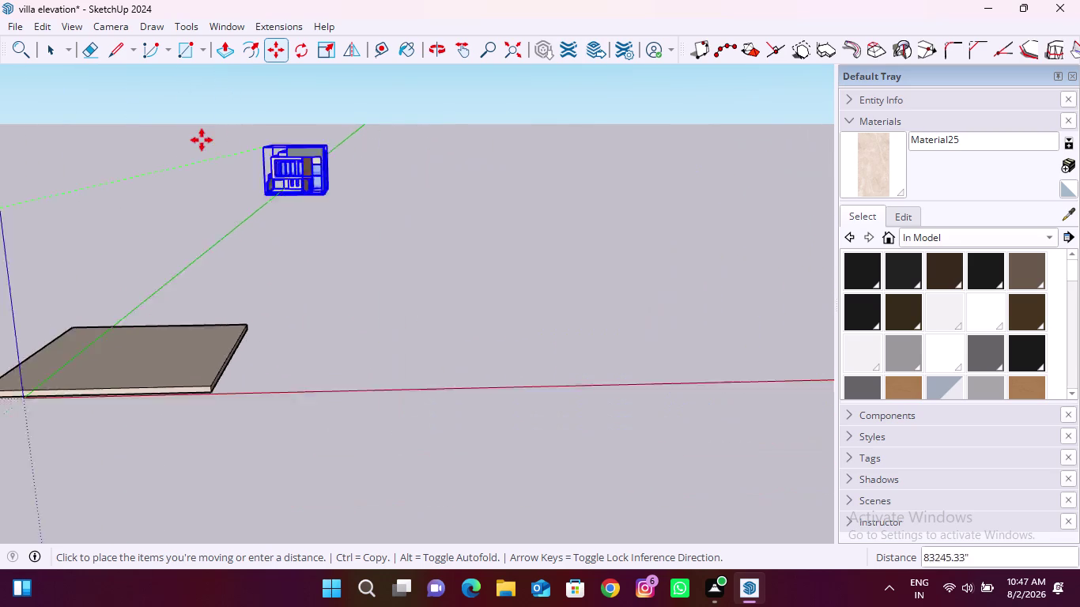
scroll(down, 3)
click(478, 130)
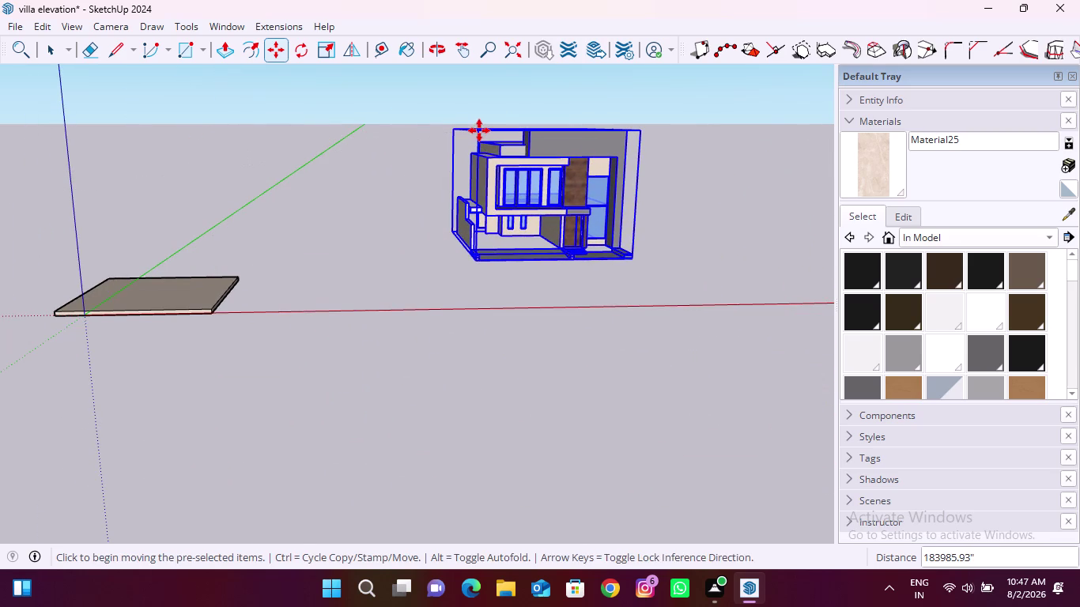
scroll(down, 3)
middle_drag(367, 260, 334, 347)
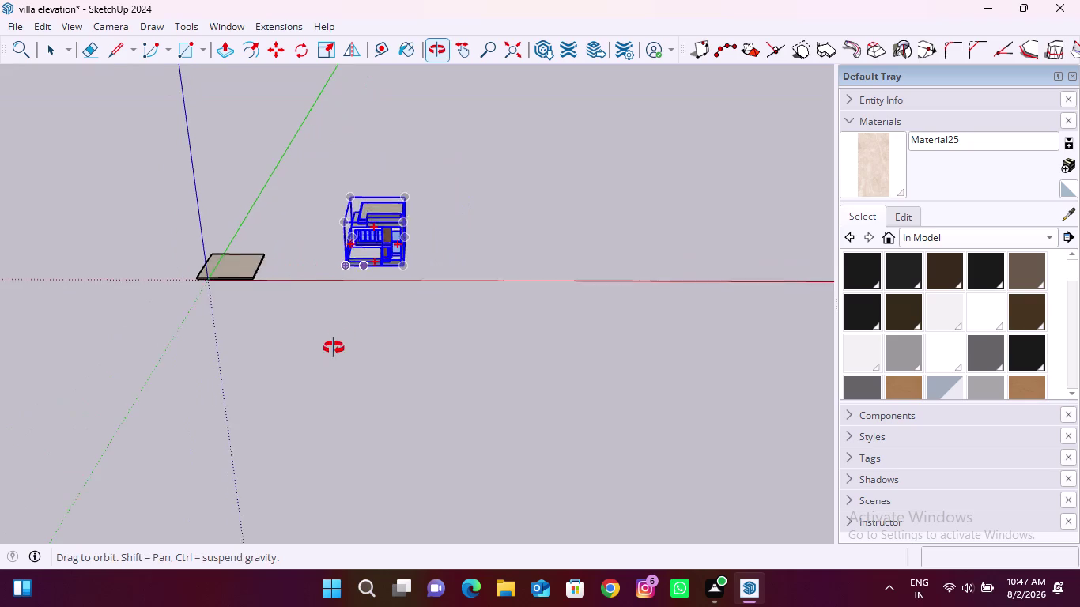
middle_drag(334, 347, 334, 348)
scroll(up, 3)
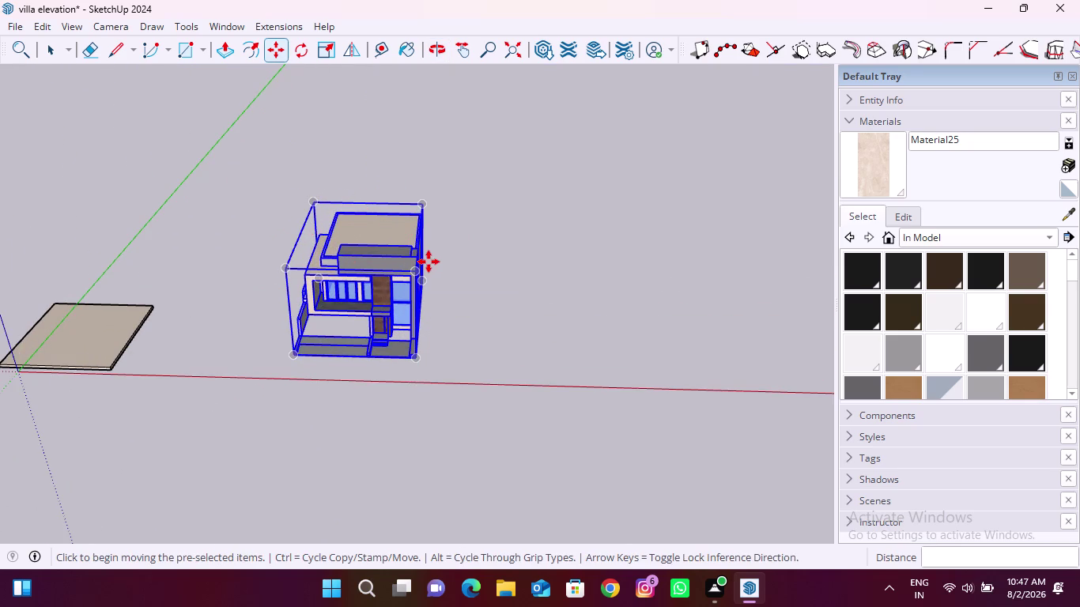
click(290, 43)
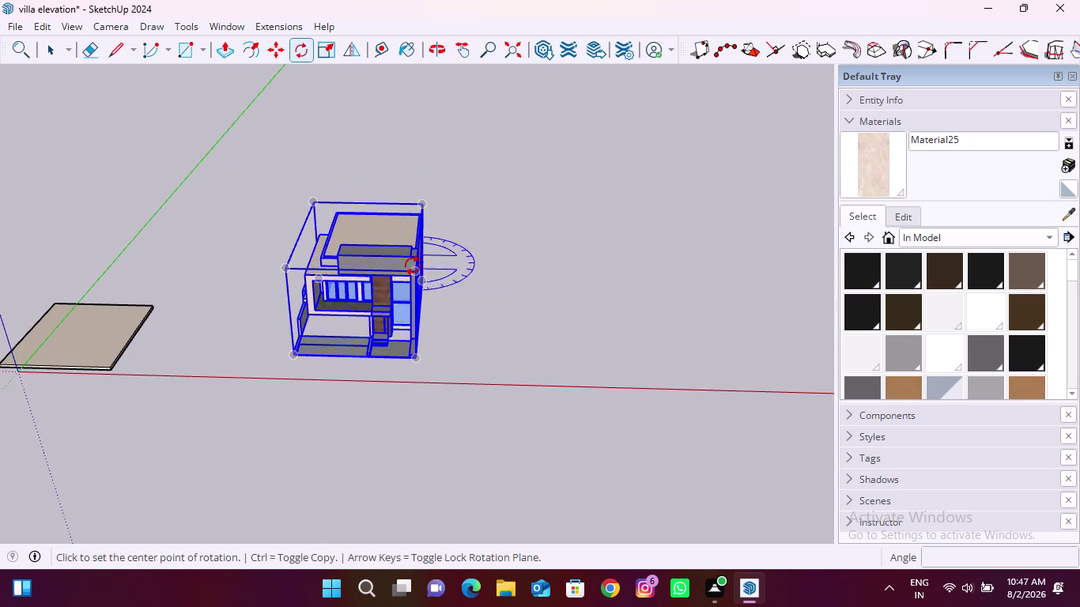
click(413, 267)
key(Escape)
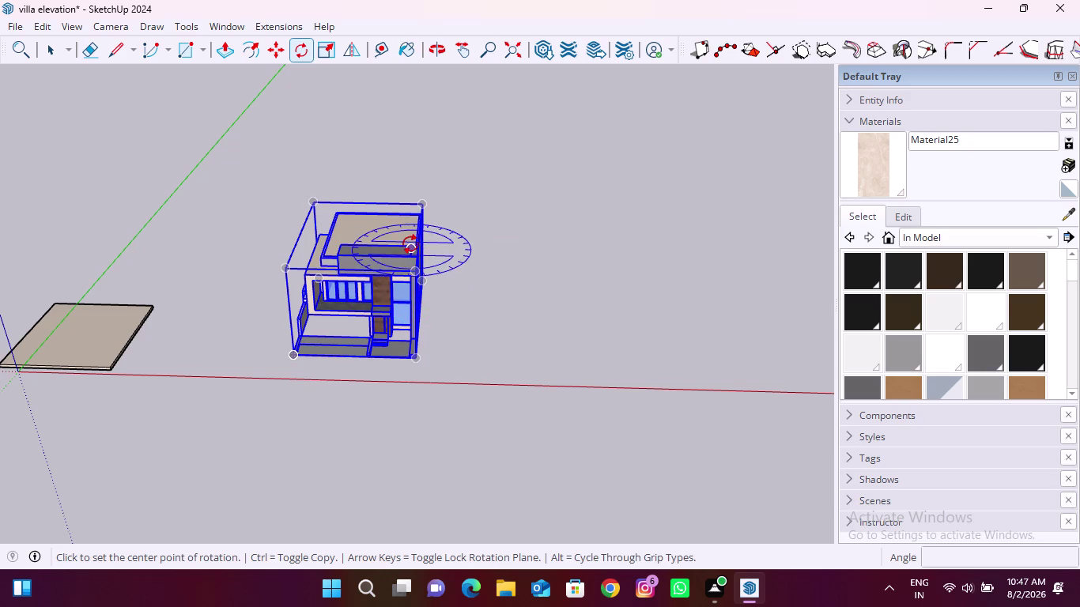
click(411, 245)
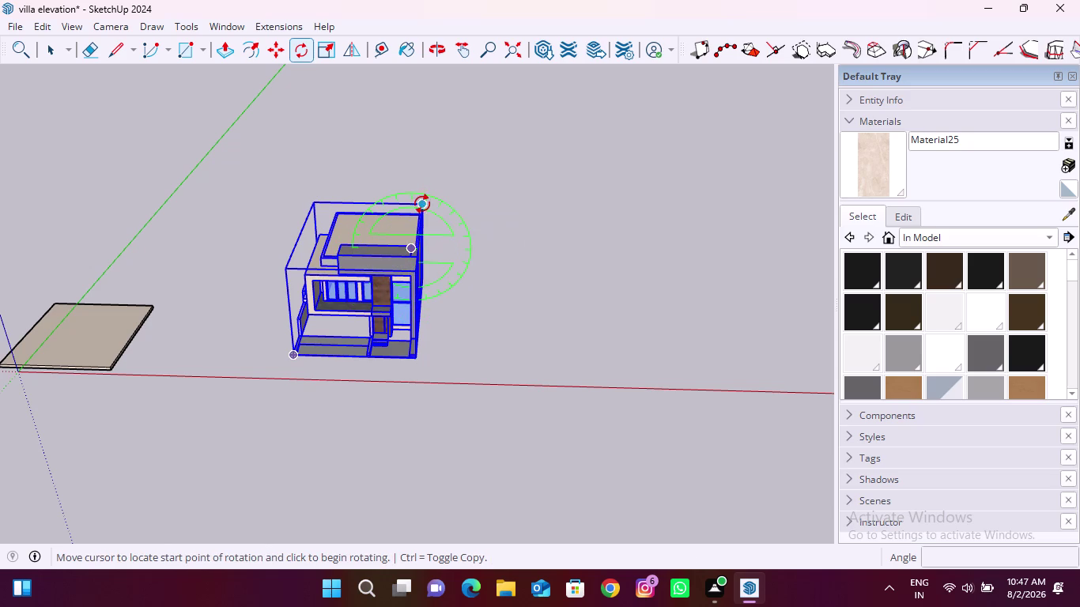
key(Escape)
key(Up)
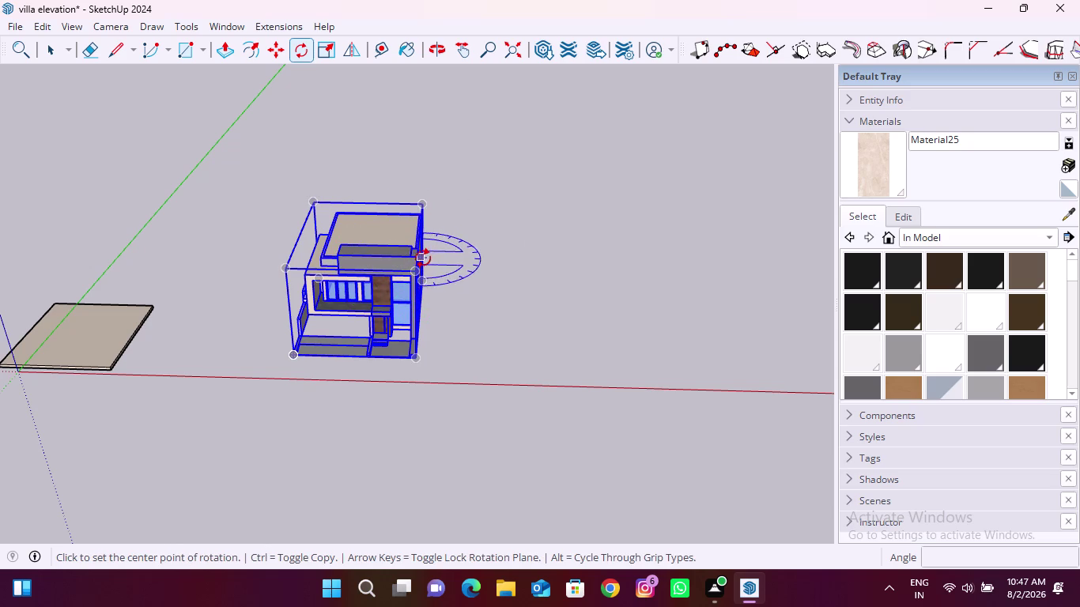
click(408, 271)
click(420, 200)
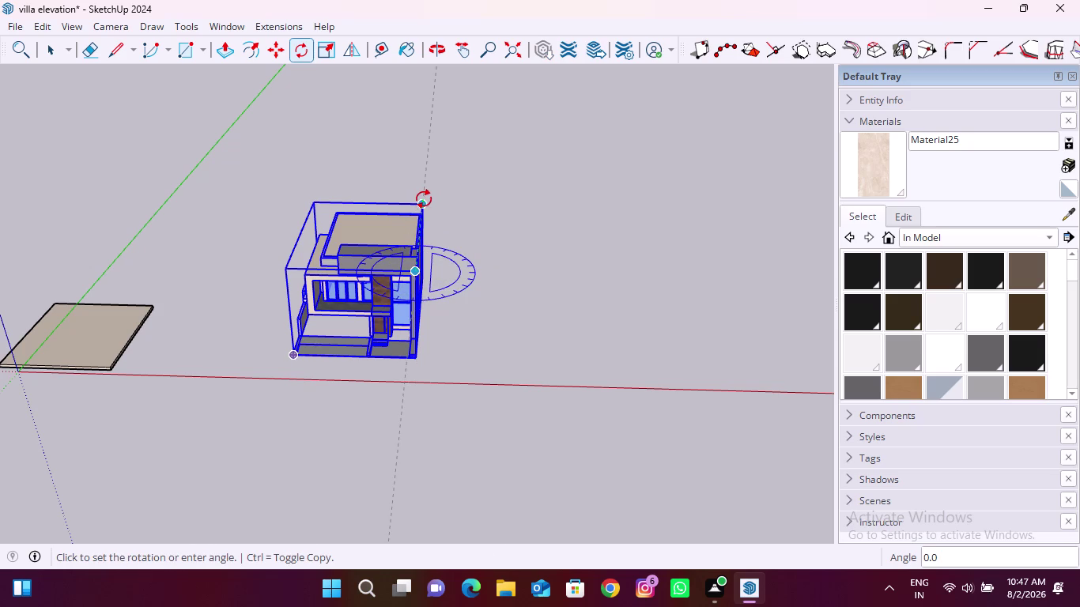
click(428, 203)
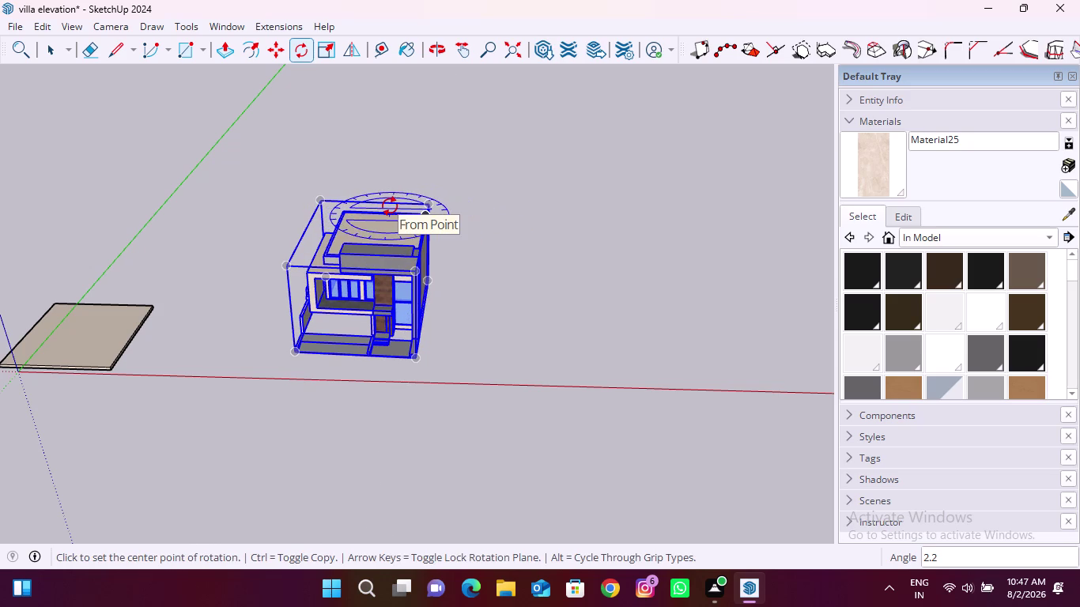
middle_drag(263, 267, 356, 285)
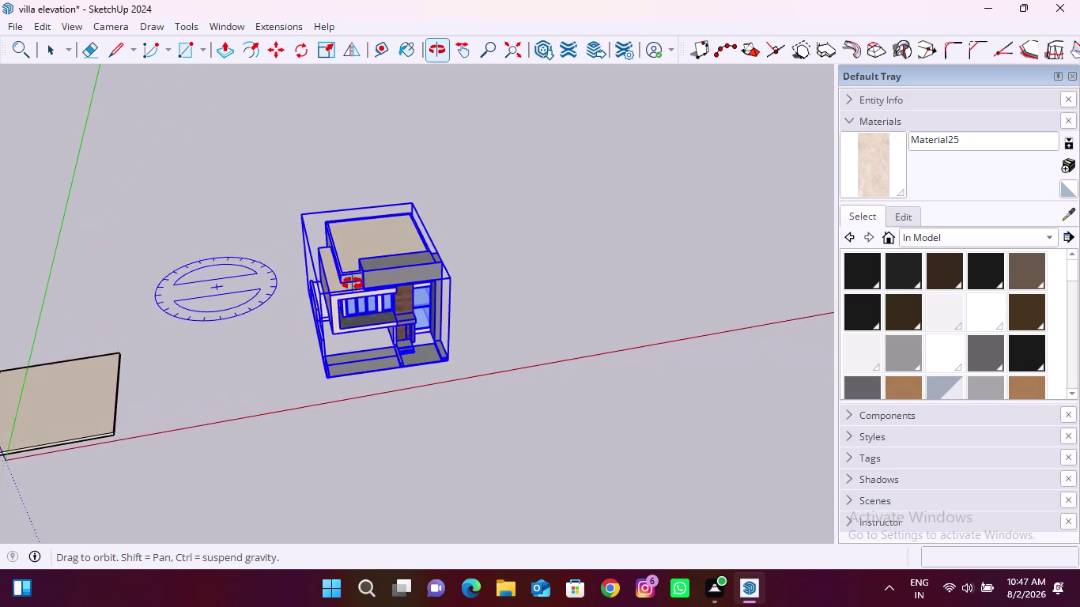
middle_drag(356, 286, 352, 284)
scroll(down, 3)
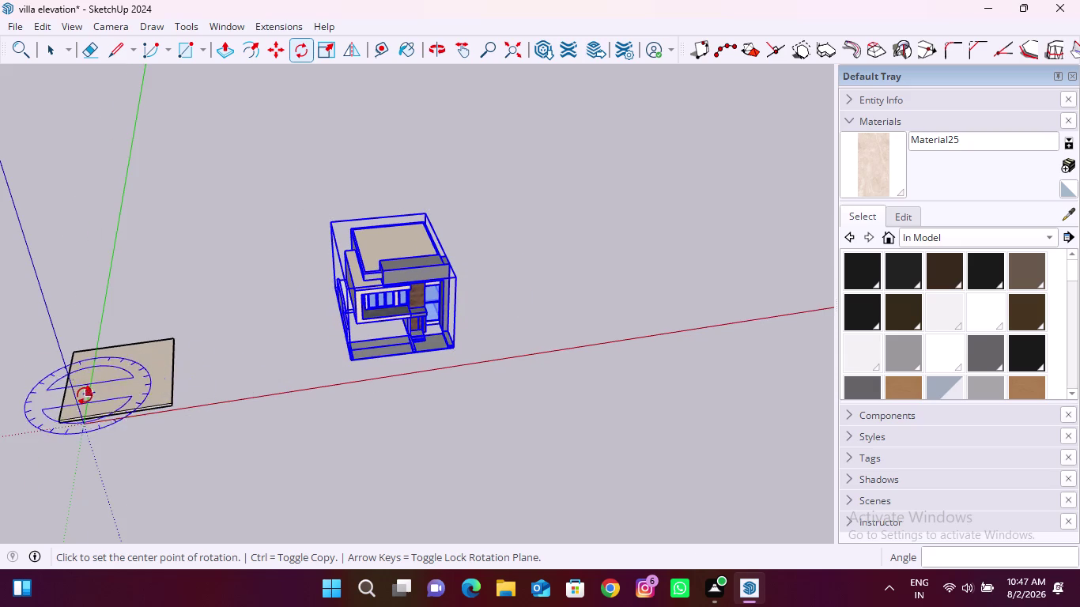
scroll(up, 3)
scroll(up, 3)
middle_drag(131, 392, 138, 422)
key(ctrl+z)
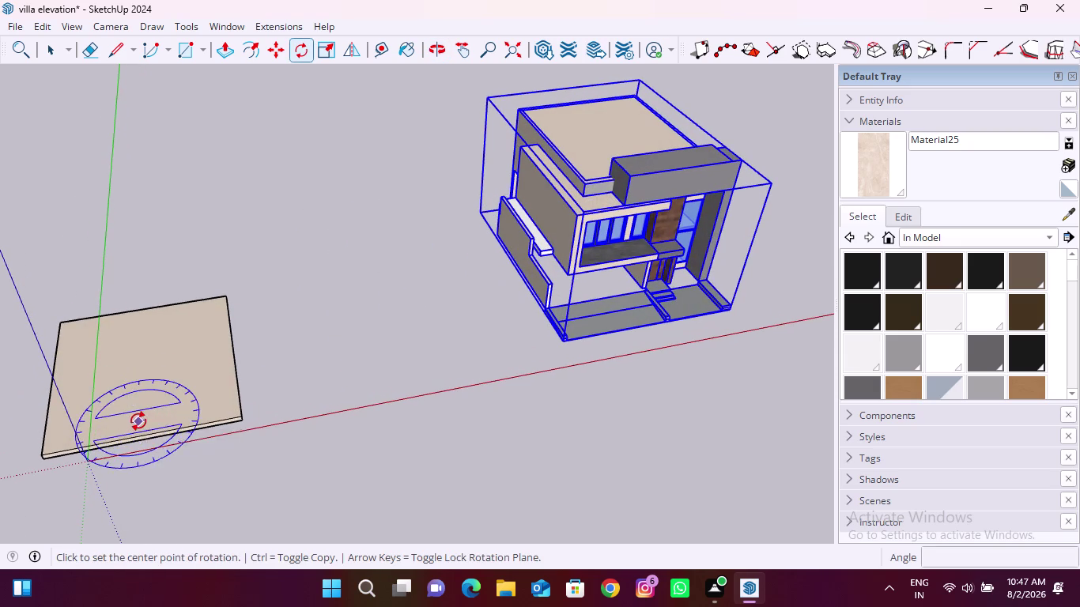
key(Escape)
key(space)
click(396, 313)
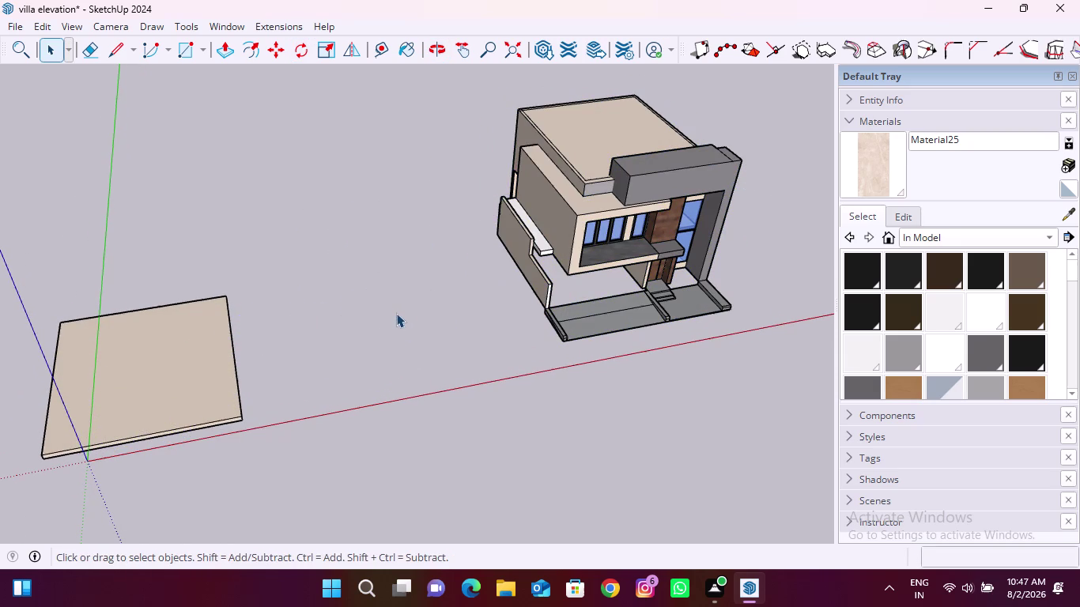
Open the slab group and select its geometry, abandoning an attempted lift of the top face.
double_click(193, 386)
triple_click(192, 384)
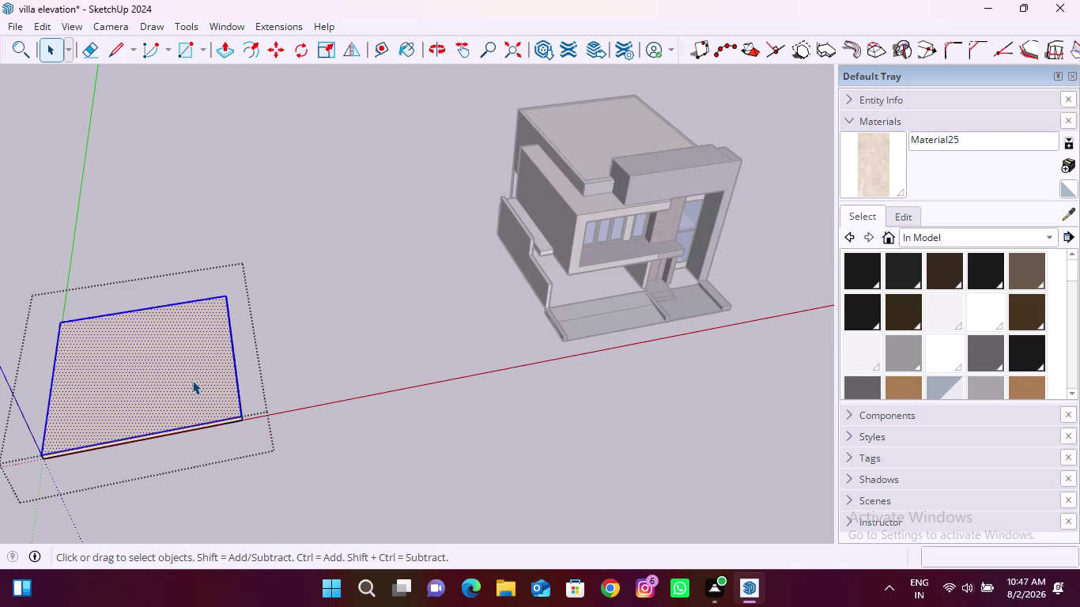
click(278, 59)
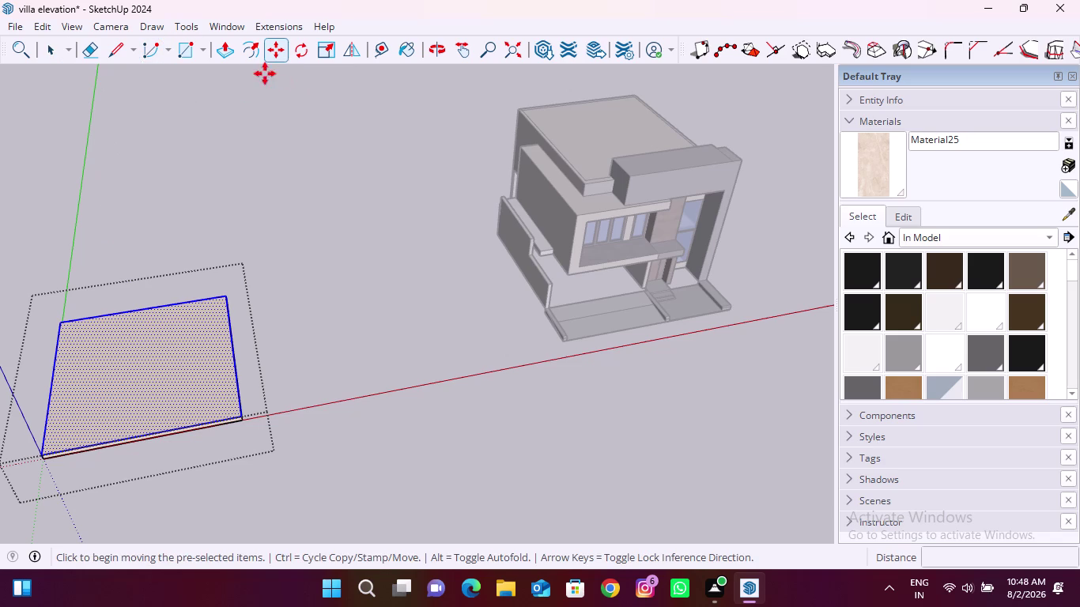
scroll(down, 3)
scroll(up, 3)
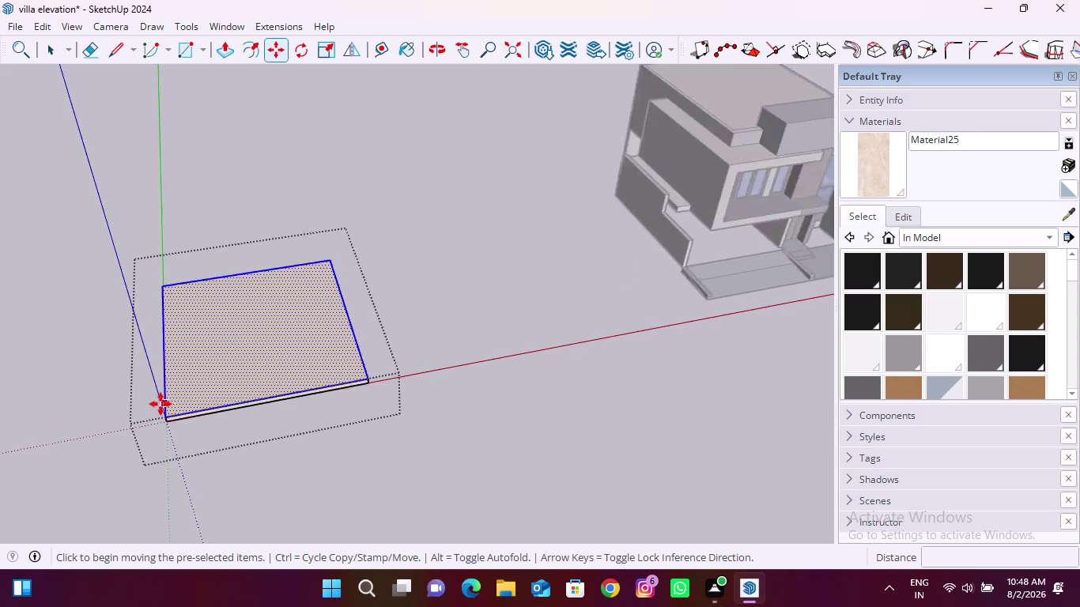
scroll(up, 3)
click(172, 430)
scroll(down, 3)
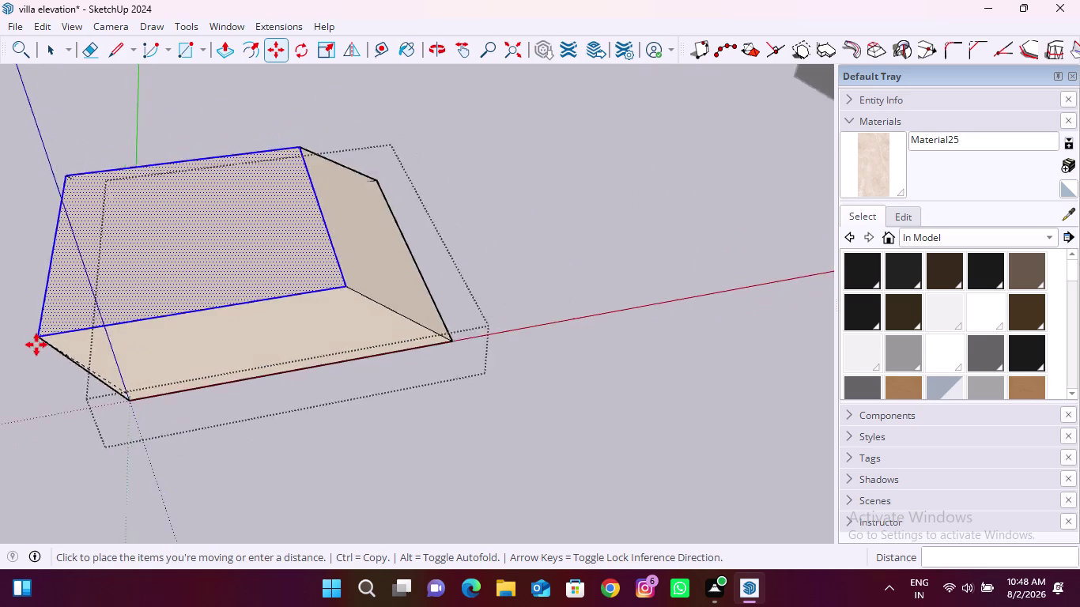
scroll(down, 3)
key(Escape)
key(space)
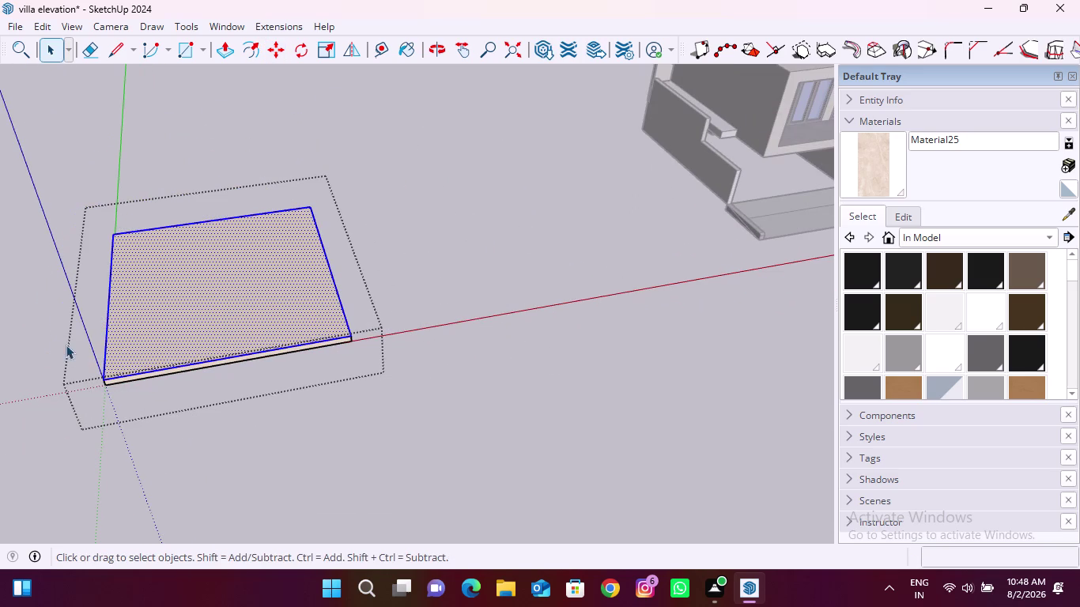
Move the textured slab, snapping its corner to the house base corner.
triple_click(259, 341)
click(260, 341)
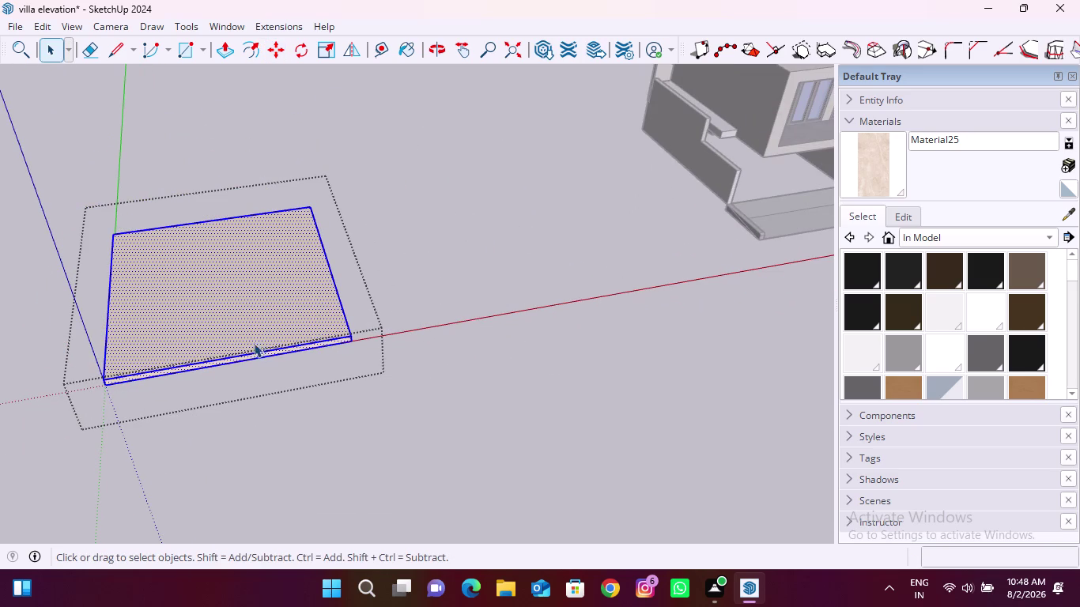
click(275, 47)
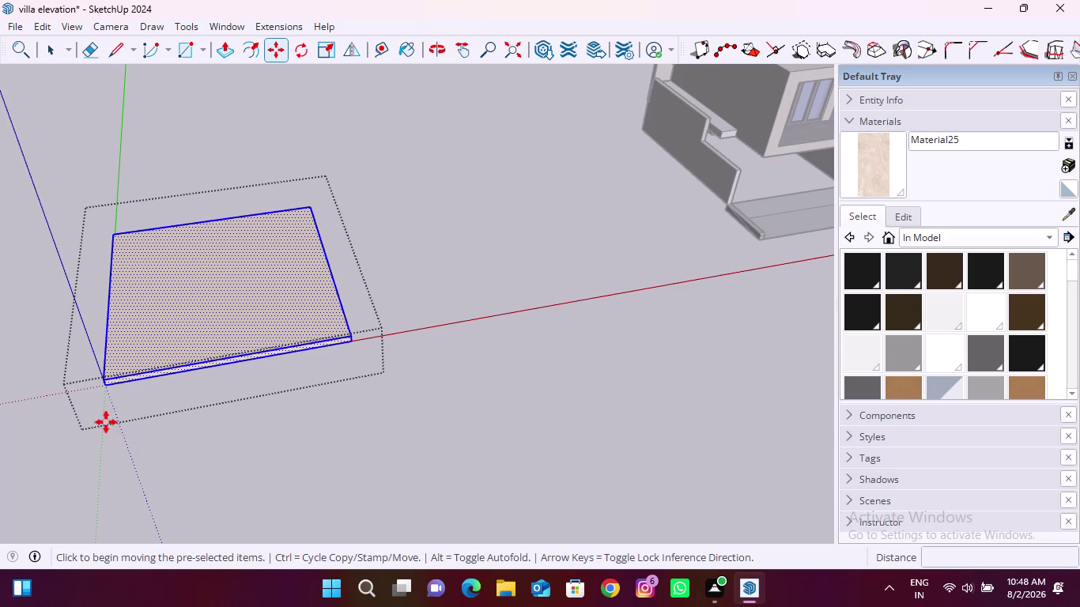
click(102, 382)
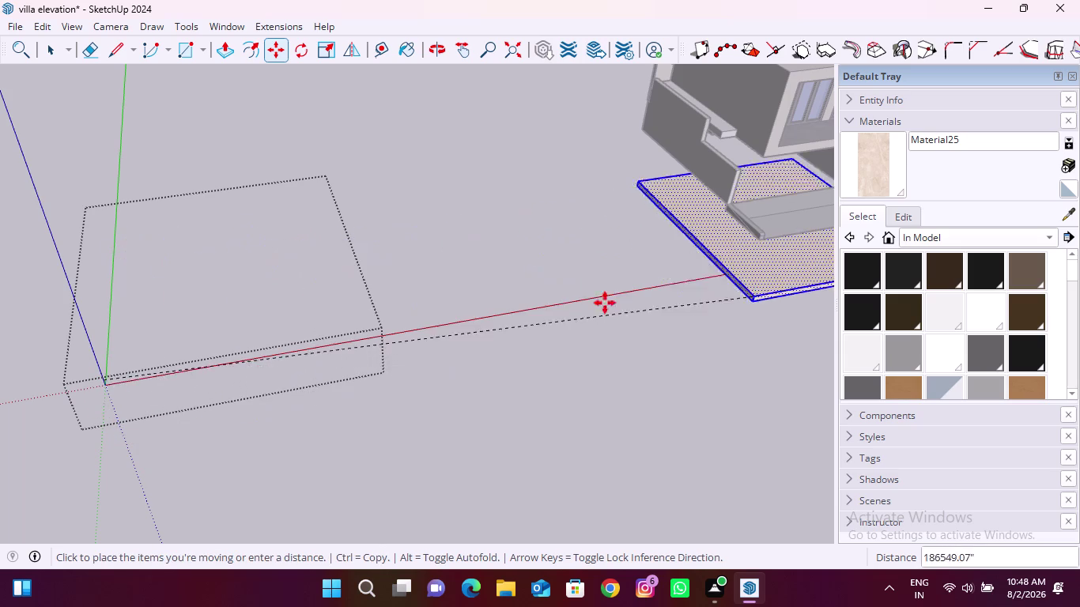
scroll(down, 3)
scroll(up, 3)
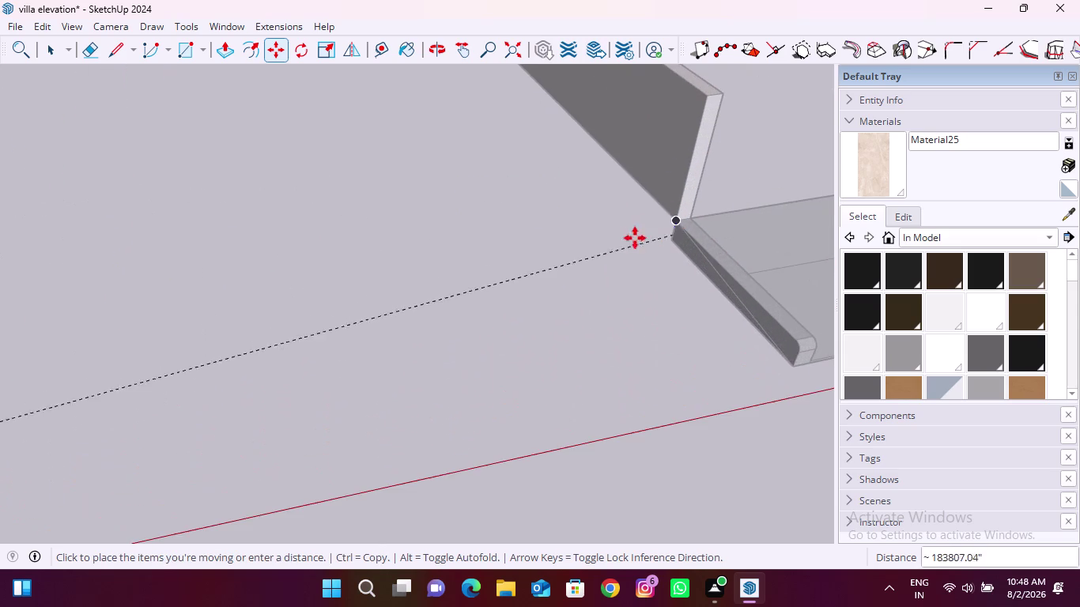
middle_drag(628, 240, 745, 261)
scroll(up, 3)
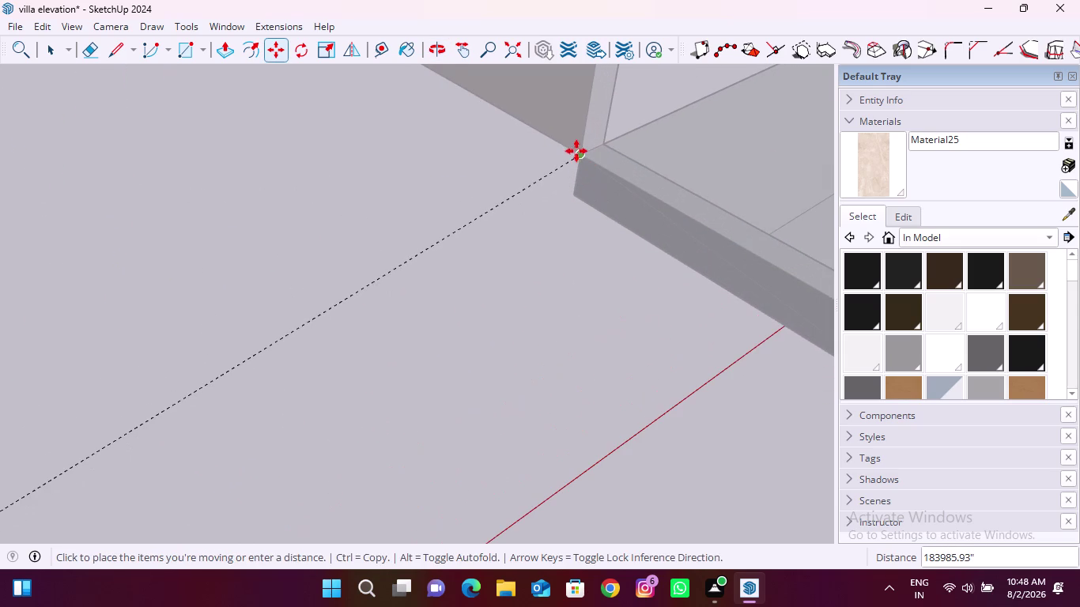
click(577, 154)
scroll(down, 3)
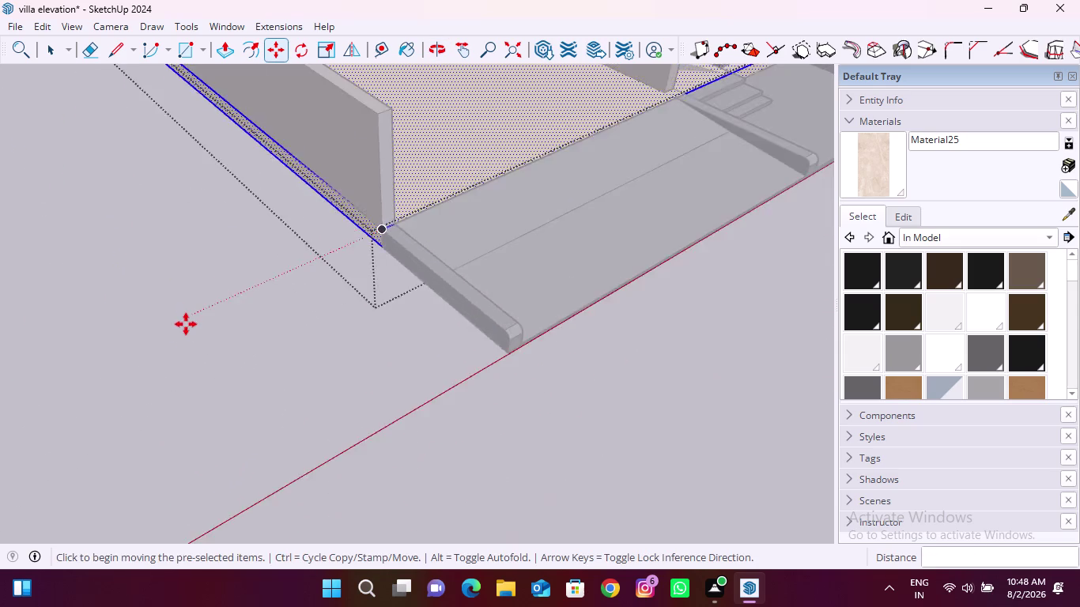
scroll(down, 3)
key(space)
Clear the selection and orbit around the villa to check the slab placement.
click(522, 361)
middle_drag(518, 393, 516, 390)
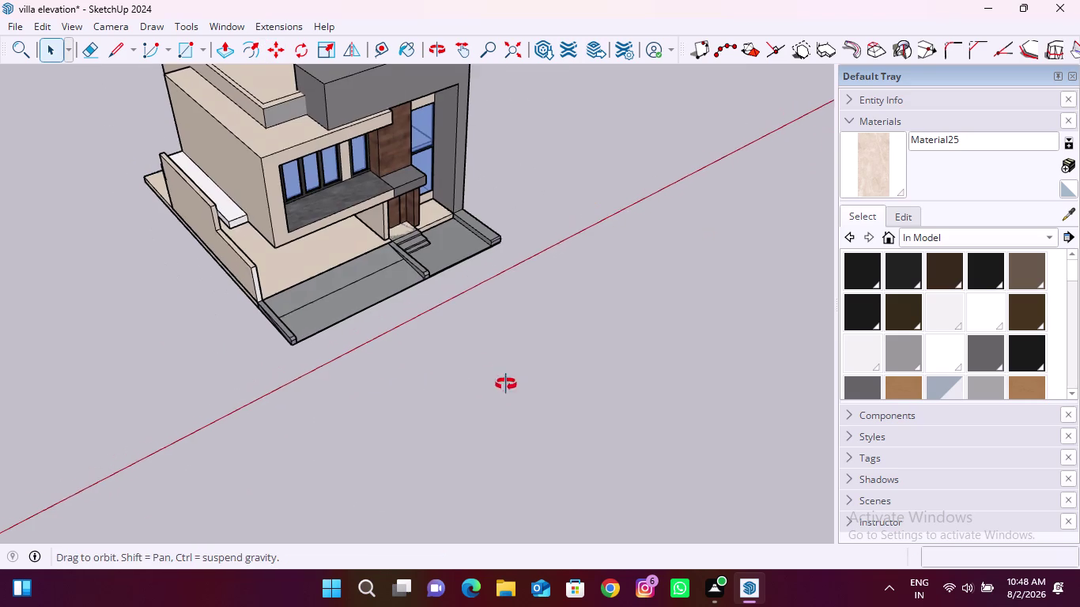
middle_drag(515, 391, 360, 318)
scroll(down, 3)
scroll(down, 3)
scroll(up, 3)
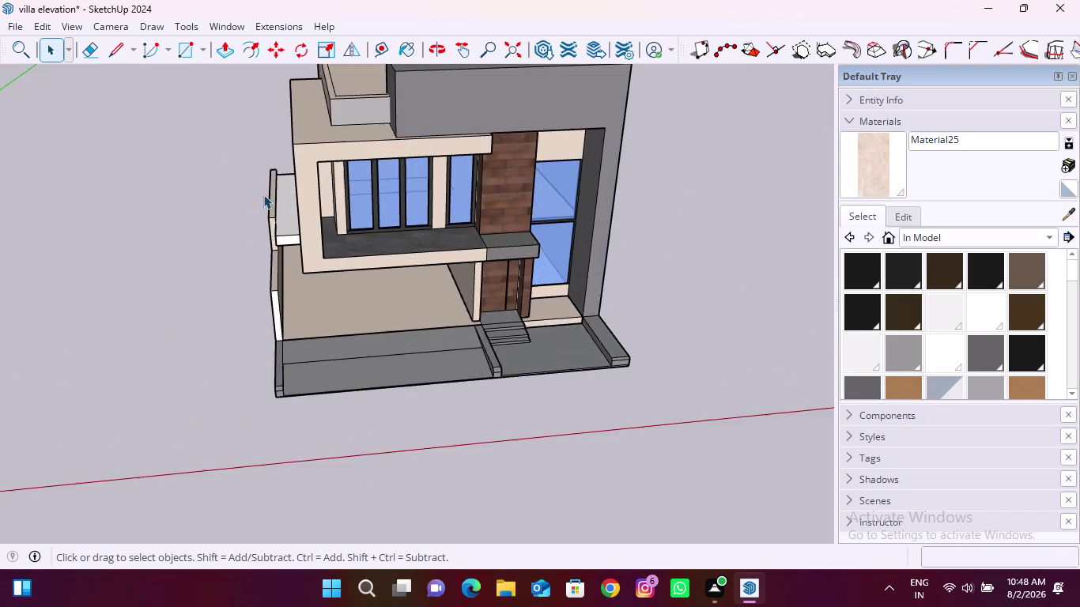
scroll(up, 3)
scroll(up, 3)
middle_drag(295, 252, 348, 248)
scroll(up, 3)
scroll(down, 3)
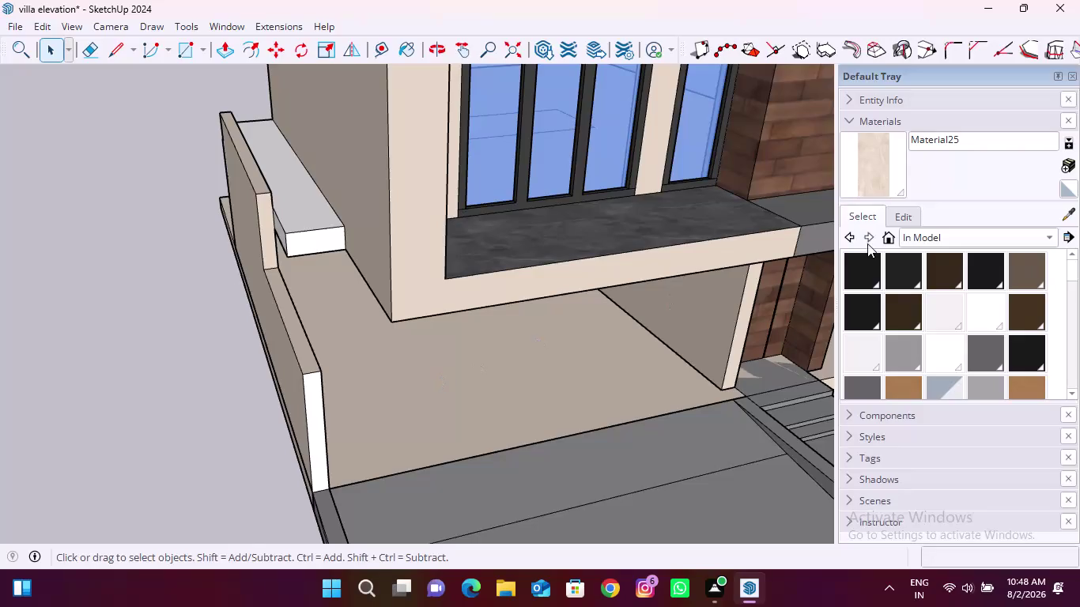
Paint the white ledge with the sampled beige floor material, undoing a trial black coat.
click(1066, 205)
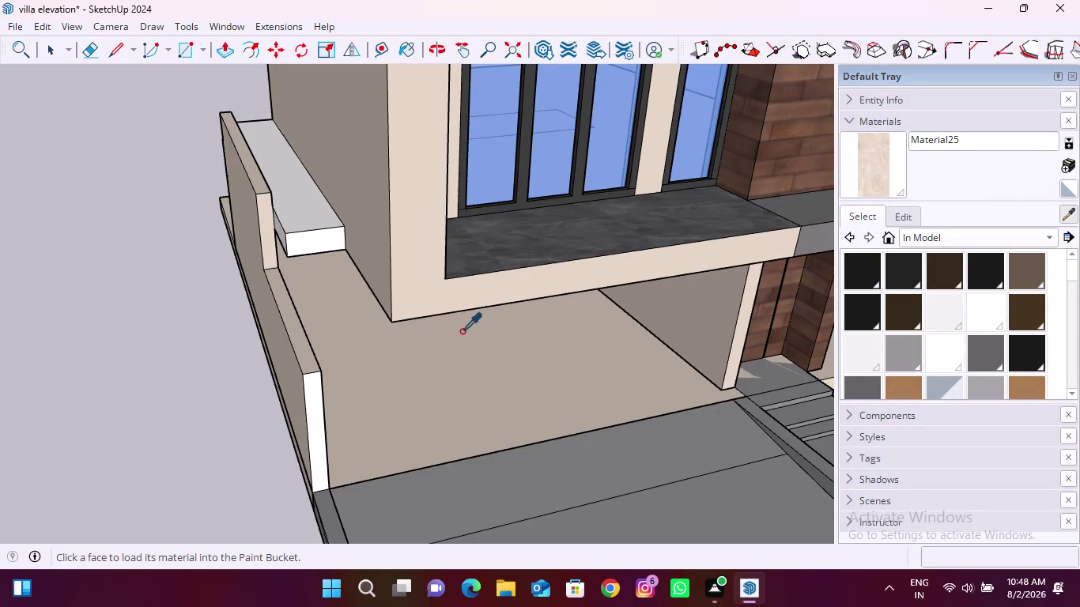
click(435, 290)
click(313, 388)
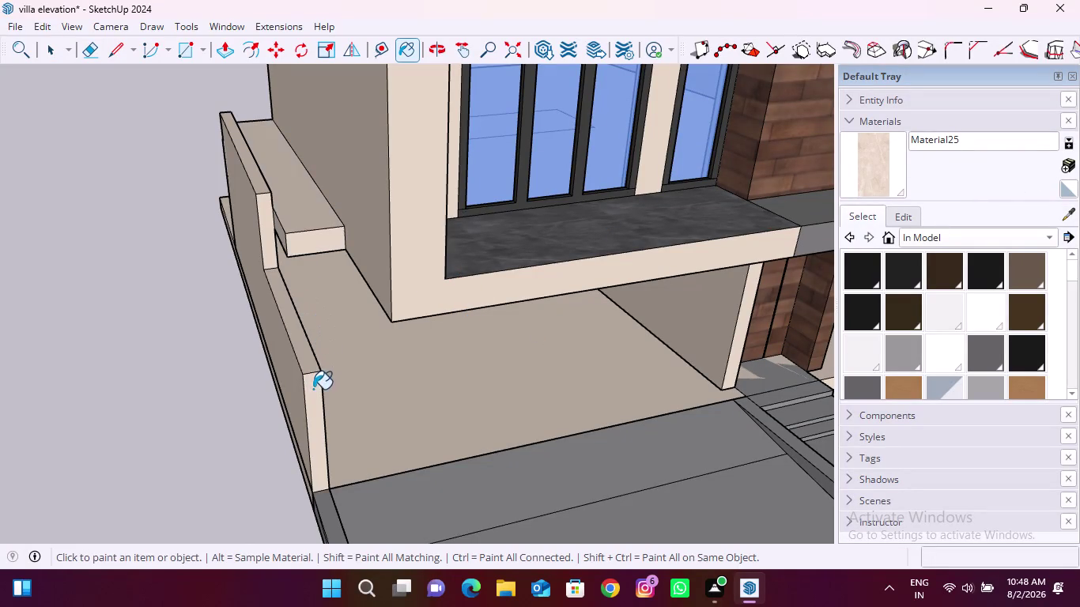
middle_drag(338, 340, 279, 271)
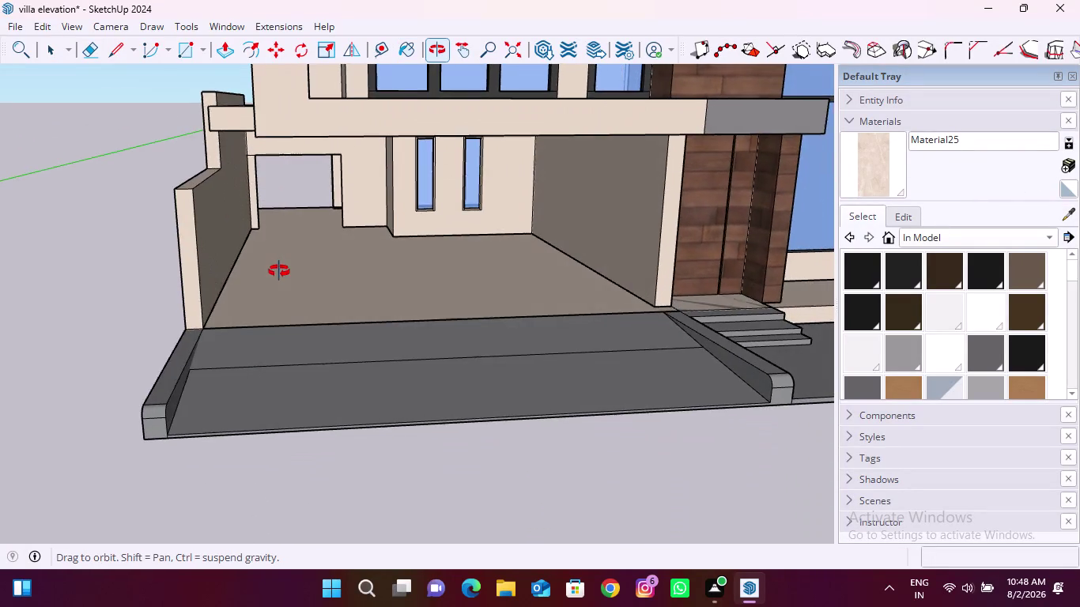
middle_drag(279, 271, 321, 291)
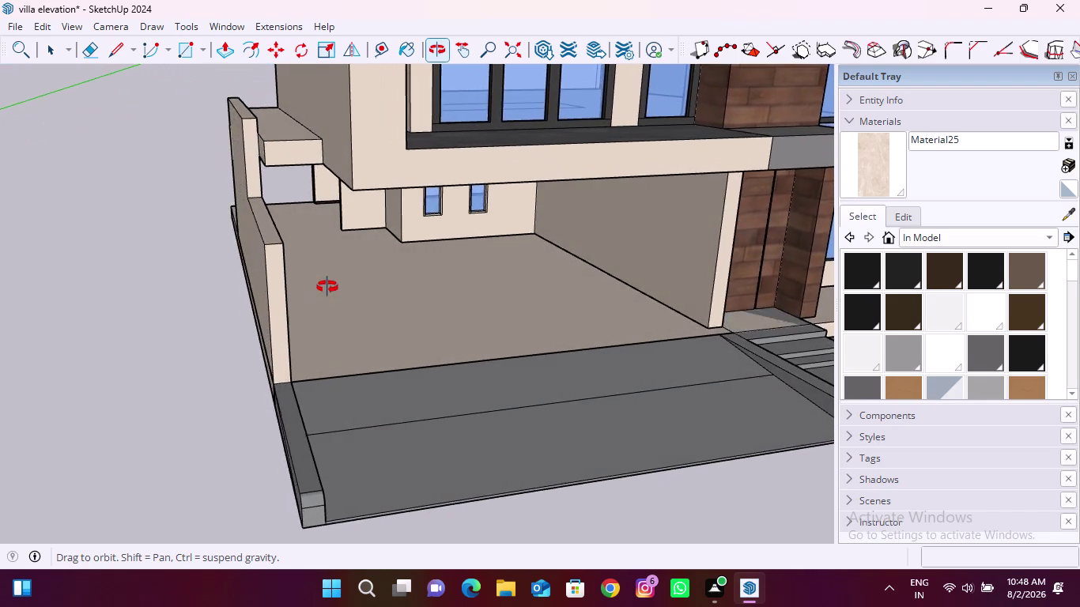
middle_drag(321, 292, 340, 307)
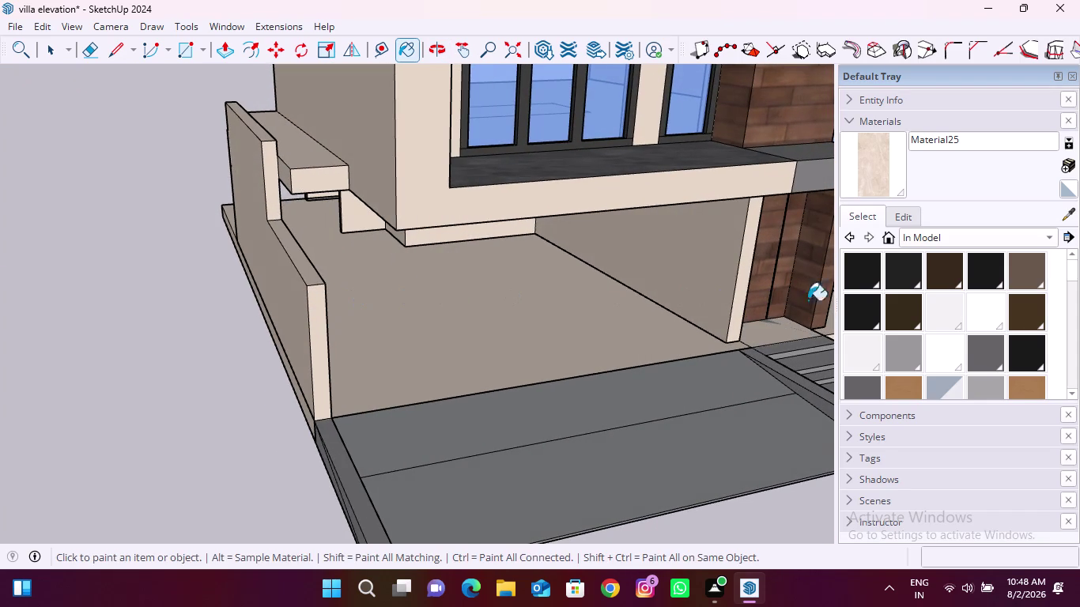
click(864, 276)
click(317, 311)
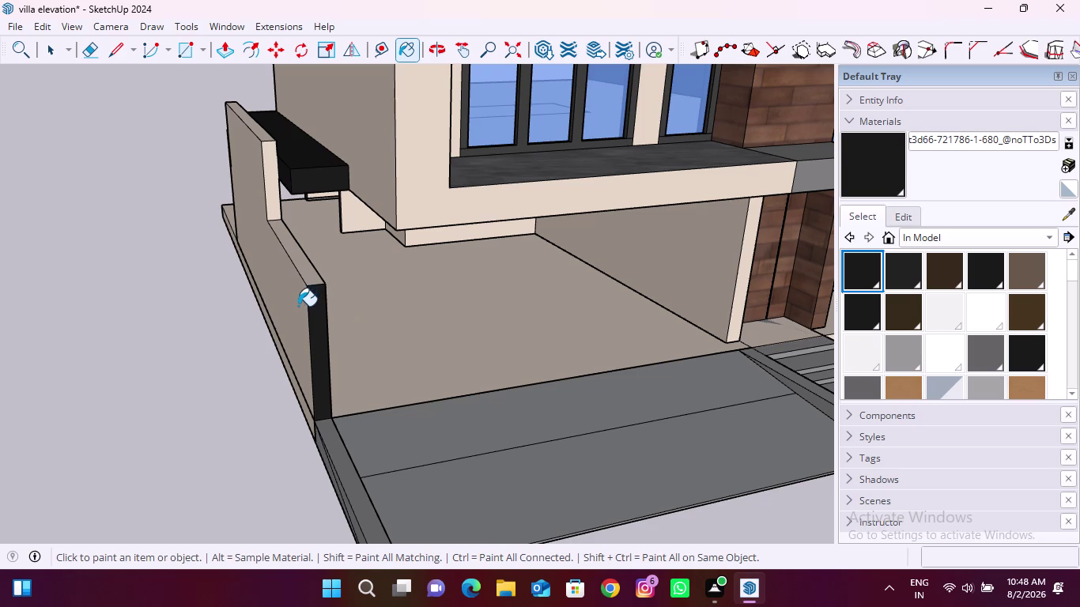
key(ctrl+z)
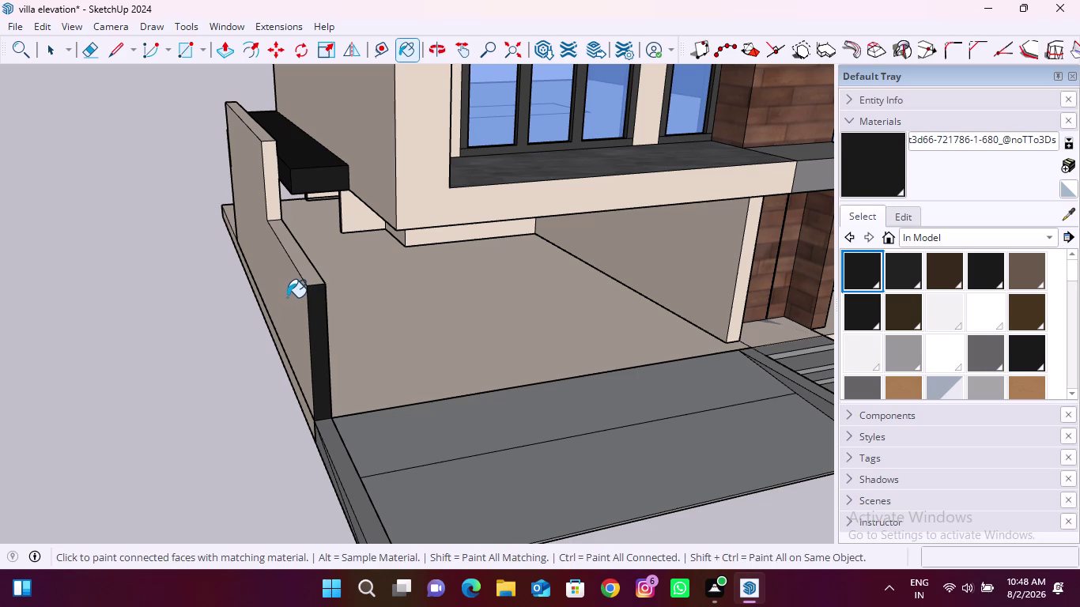
Select the house group and open it with Edit Group.
click(55, 57)
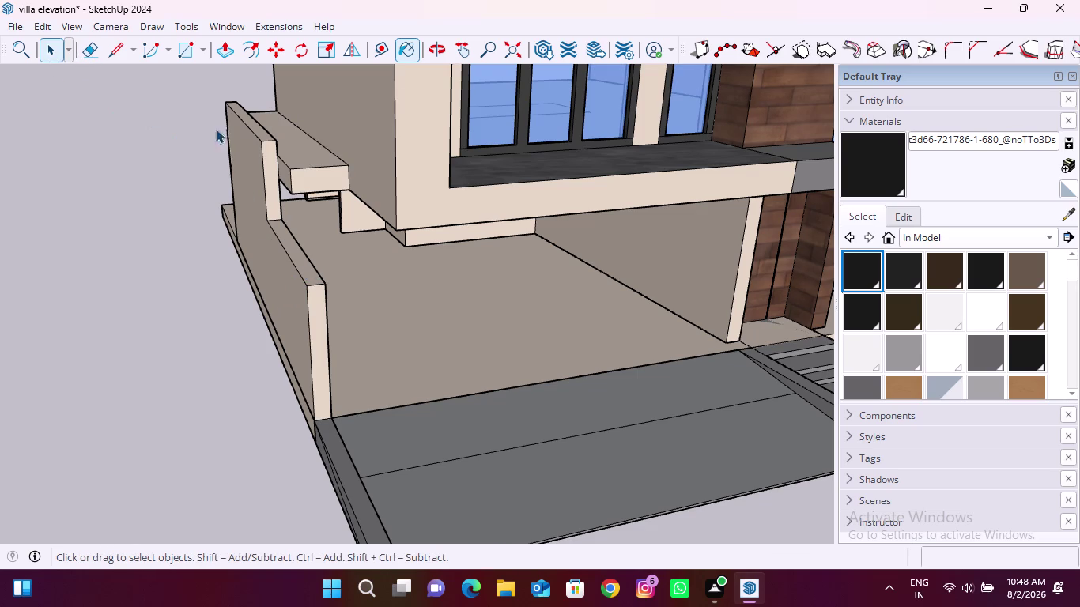
click(303, 158)
click(303, 158)
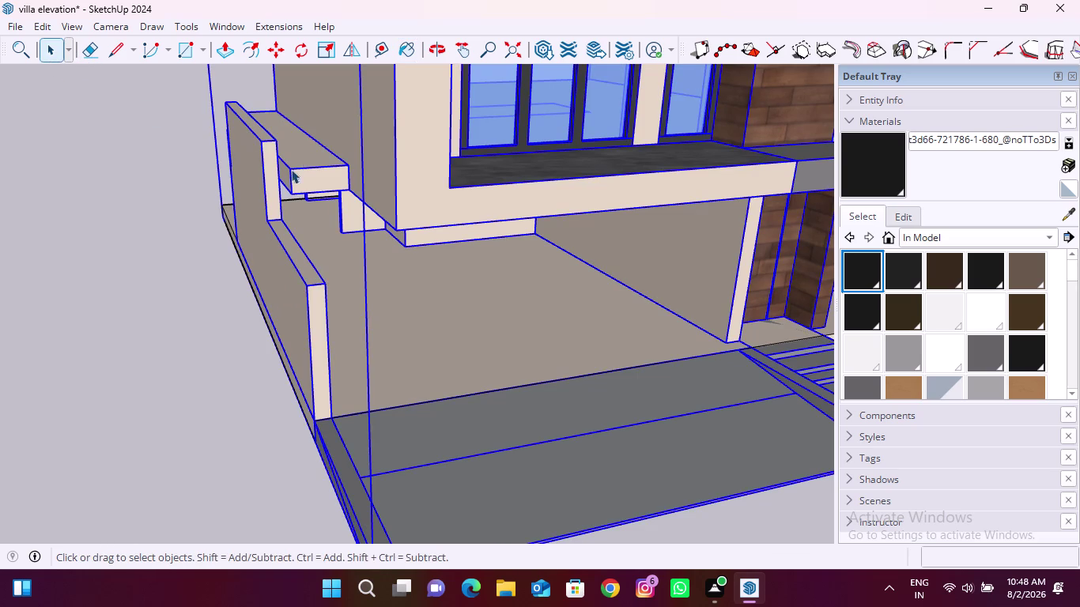
middle_drag(271, 191, 255, 220)
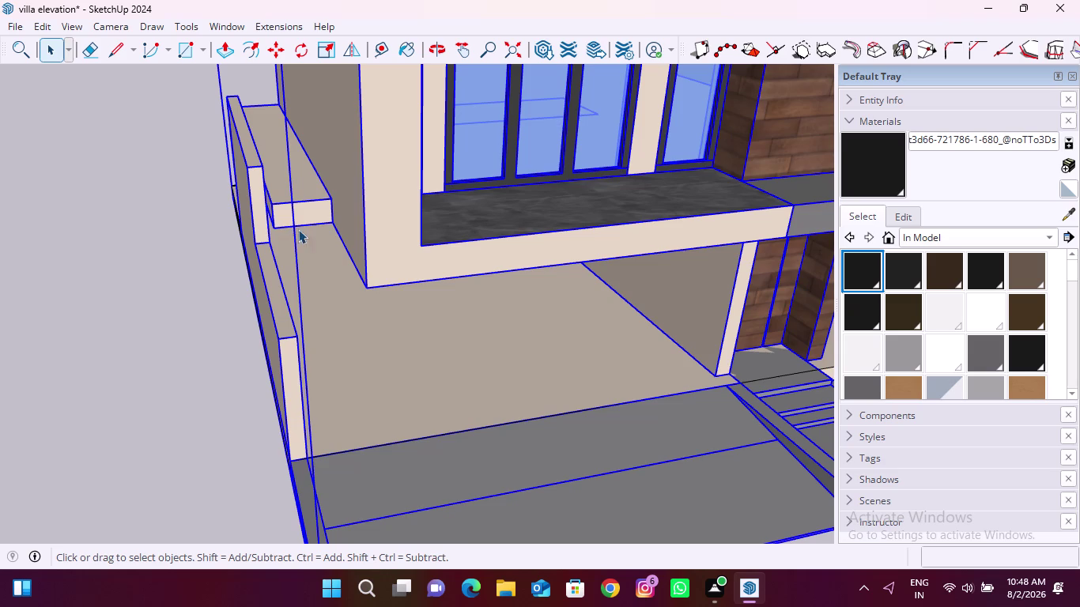
right_drag(353, 226, 343, 225)
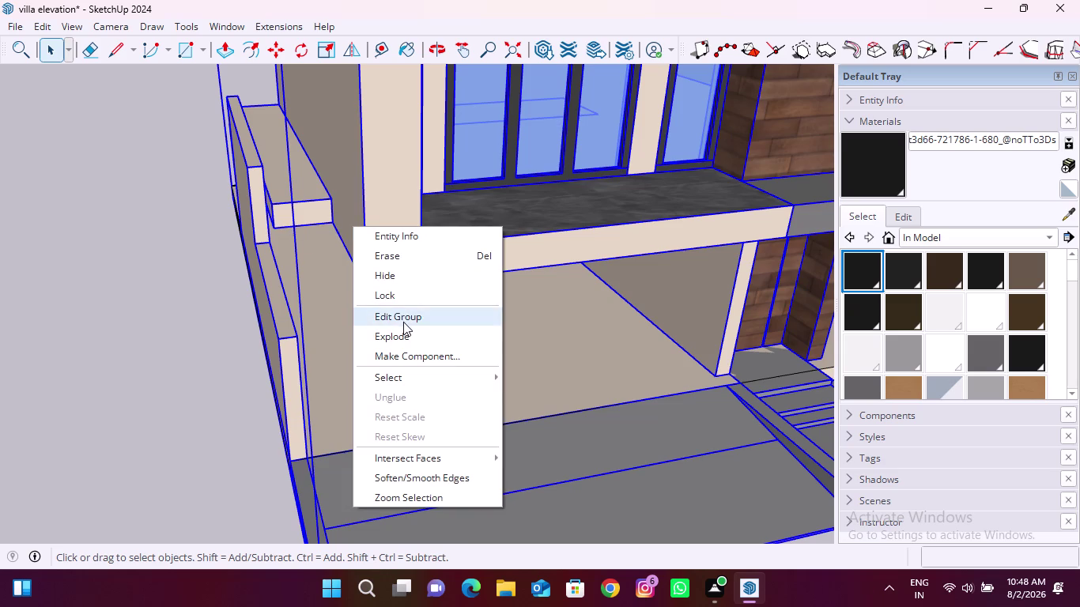
click(408, 319)
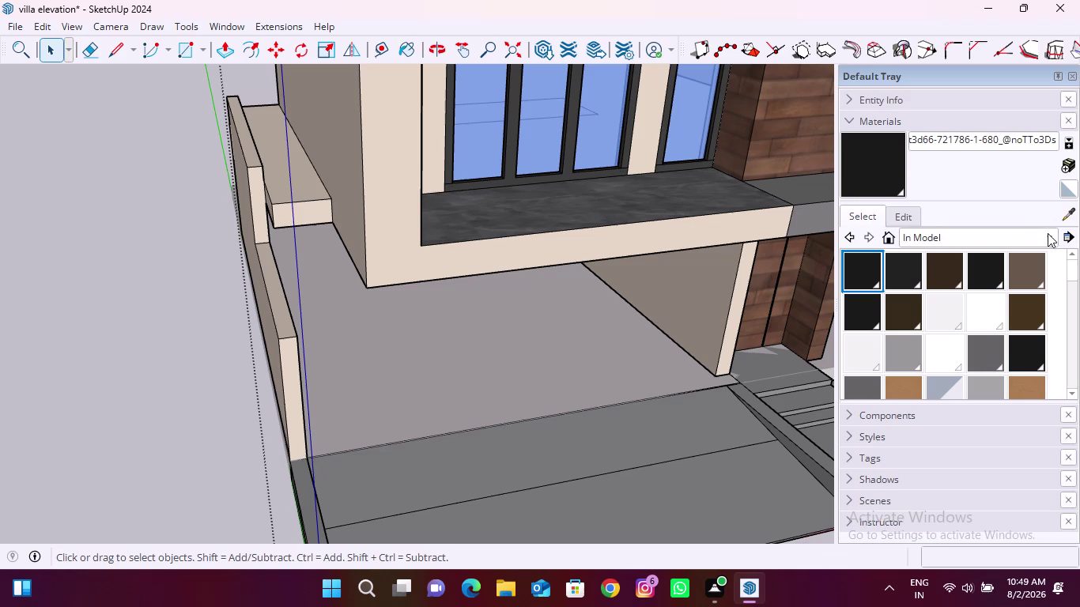
Create a new material textured with download (3).jpg from the Veeneres folder.
click(1069, 171)
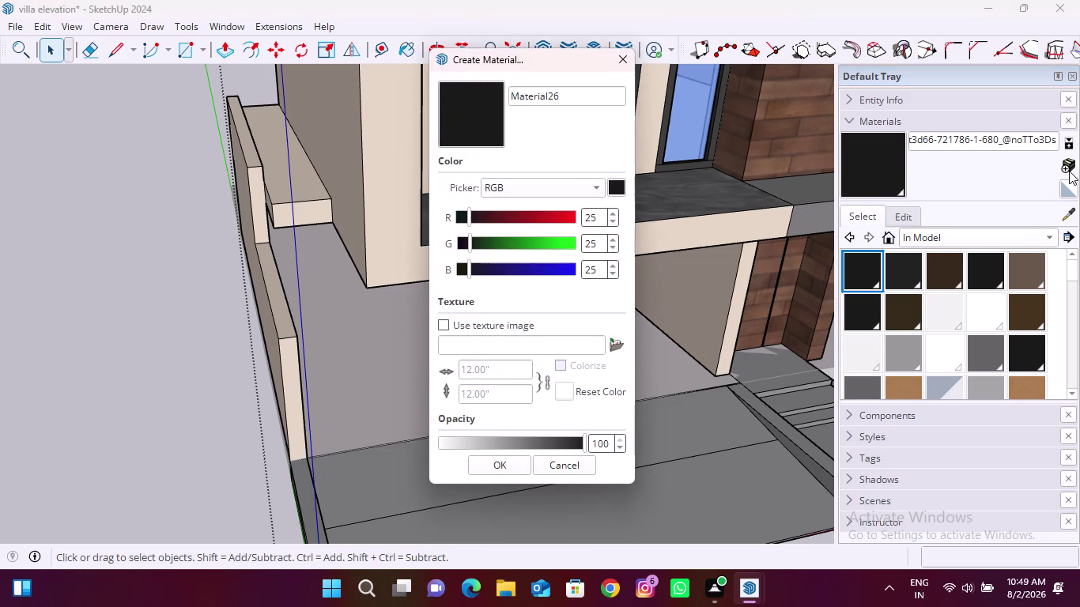
click(616, 340)
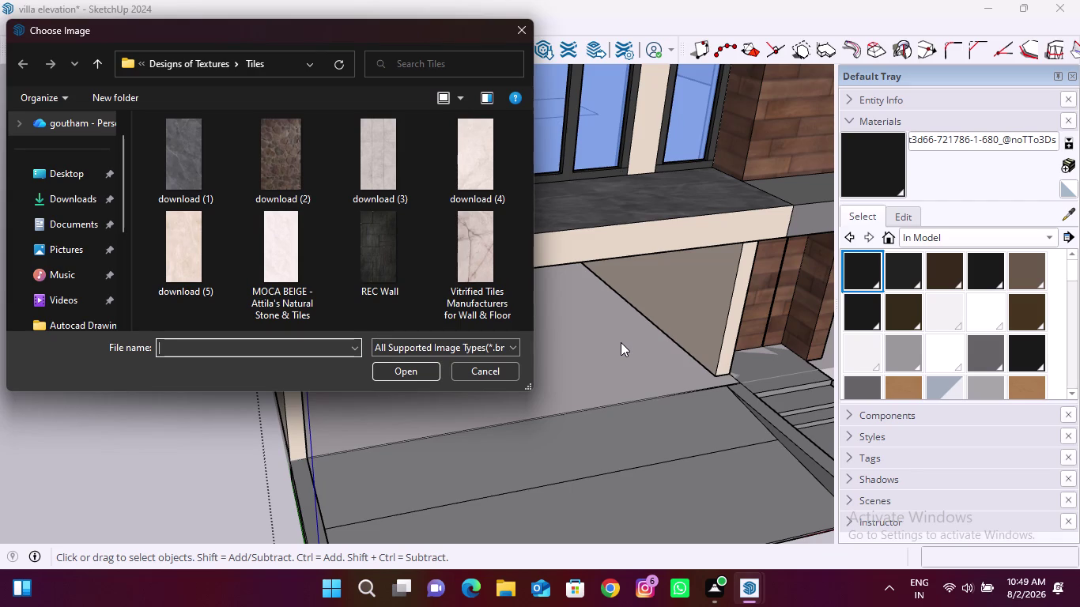
scroll(down, 3)
scroll(up, 3)
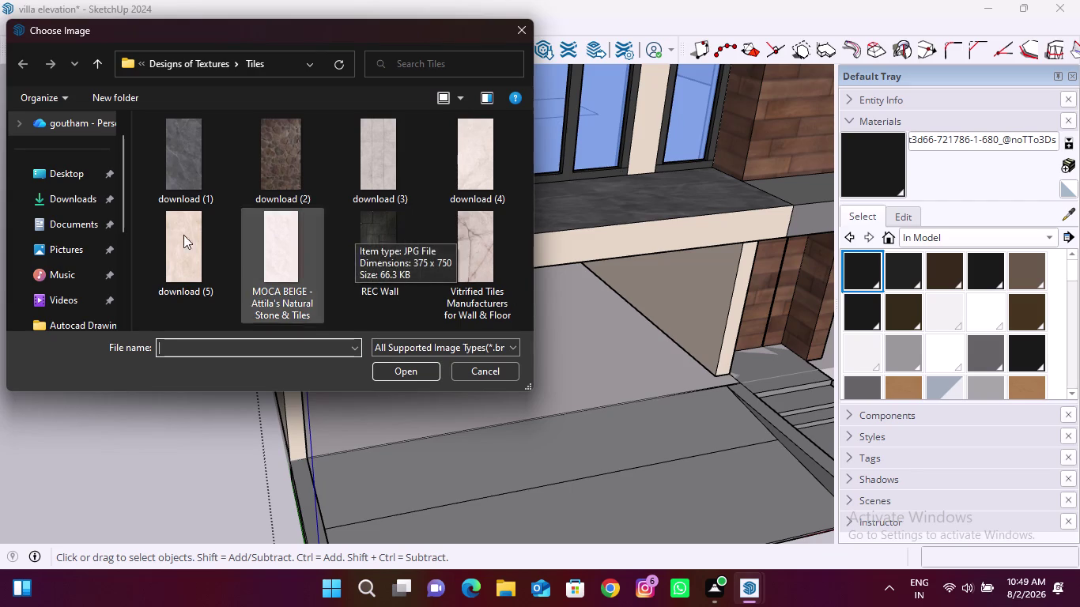
click(35, 66)
click(29, 65)
click(211, 61)
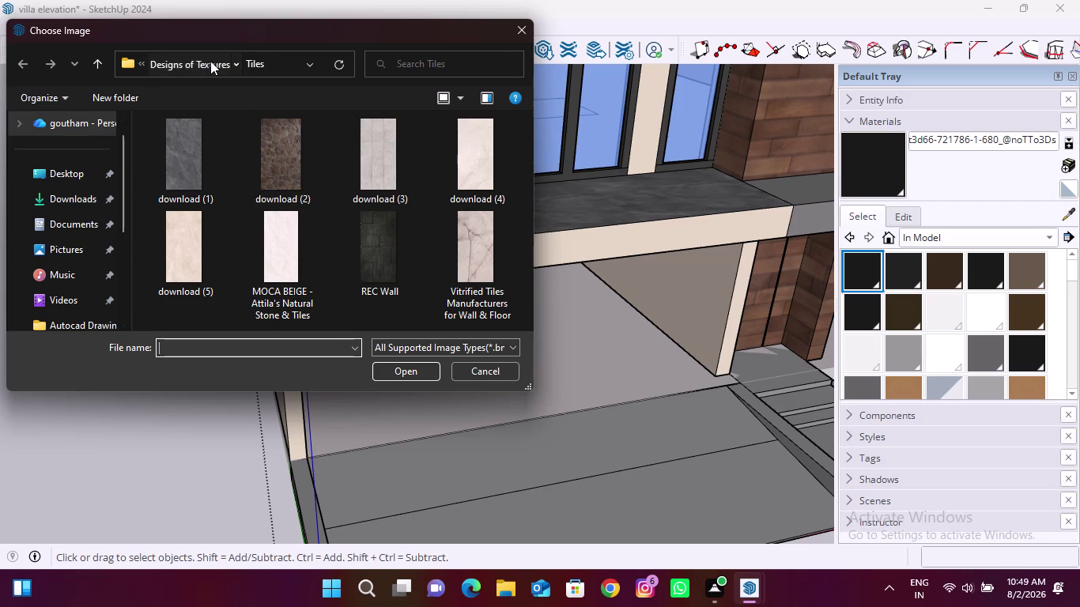
double_click(468, 164)
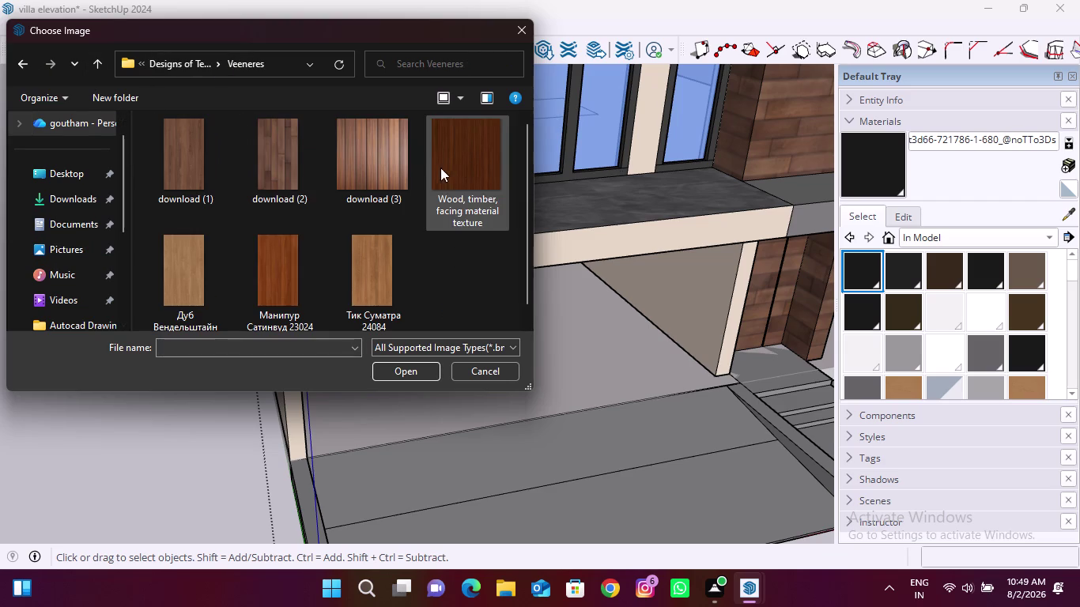
click(392, 162)
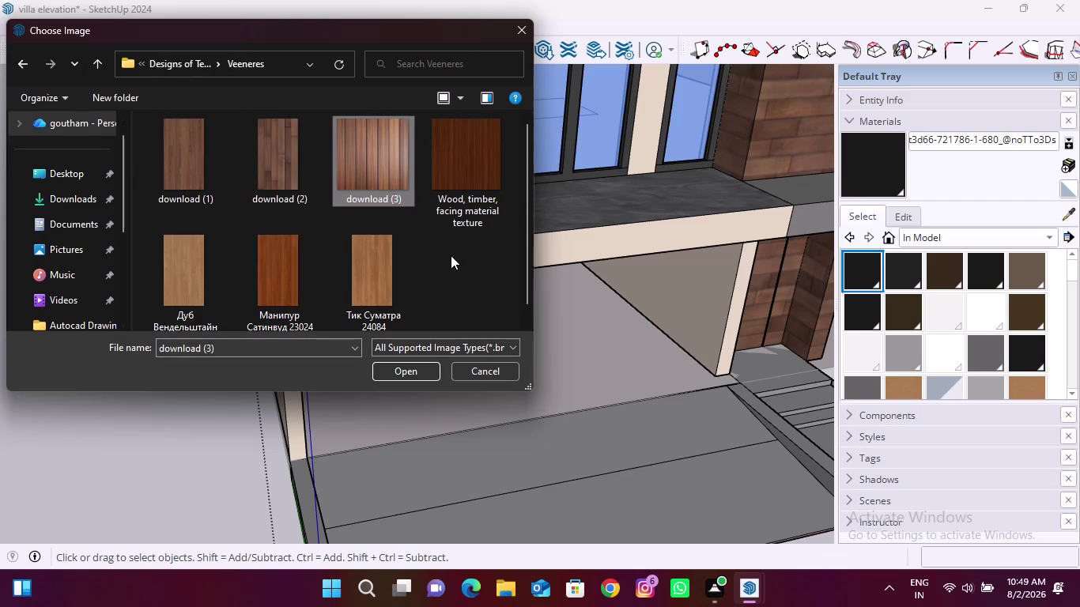
click(398, 372)
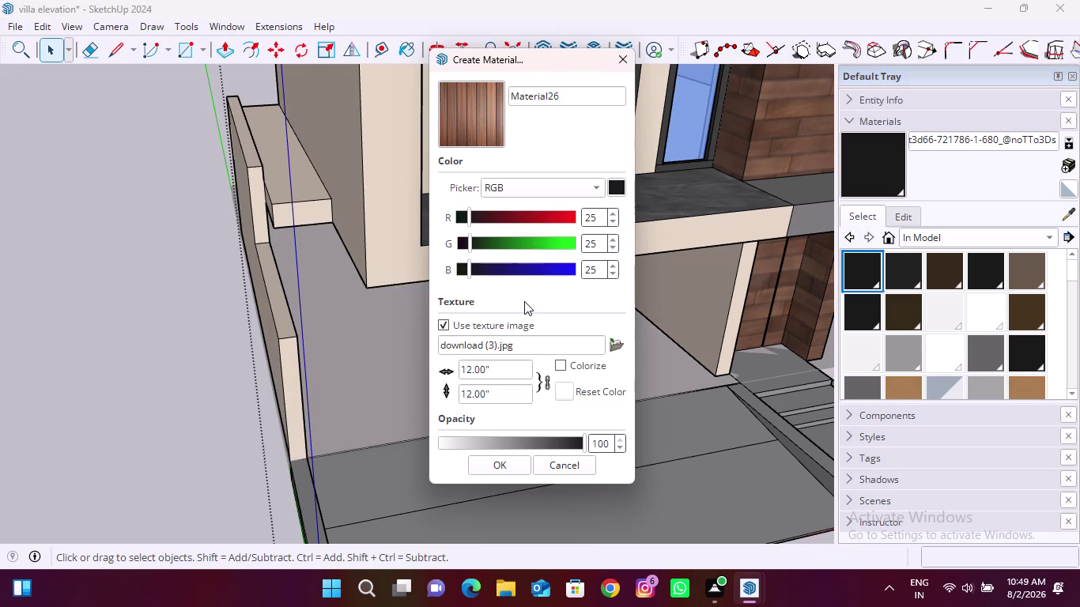
Set the veneer texture width to 10000 and confirm the material.
drag(505, 371, 437, 374)
text(1000)
text(0)
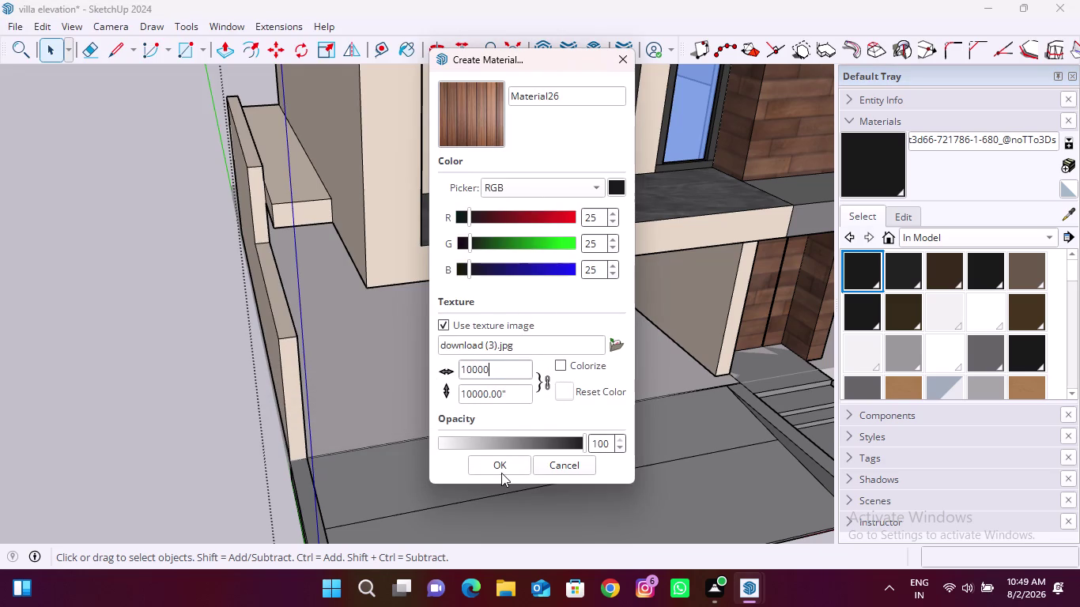
click(505, 465)
Paint the remaining front ledge faces with the Material26 wood veneer.
click(298, 192)
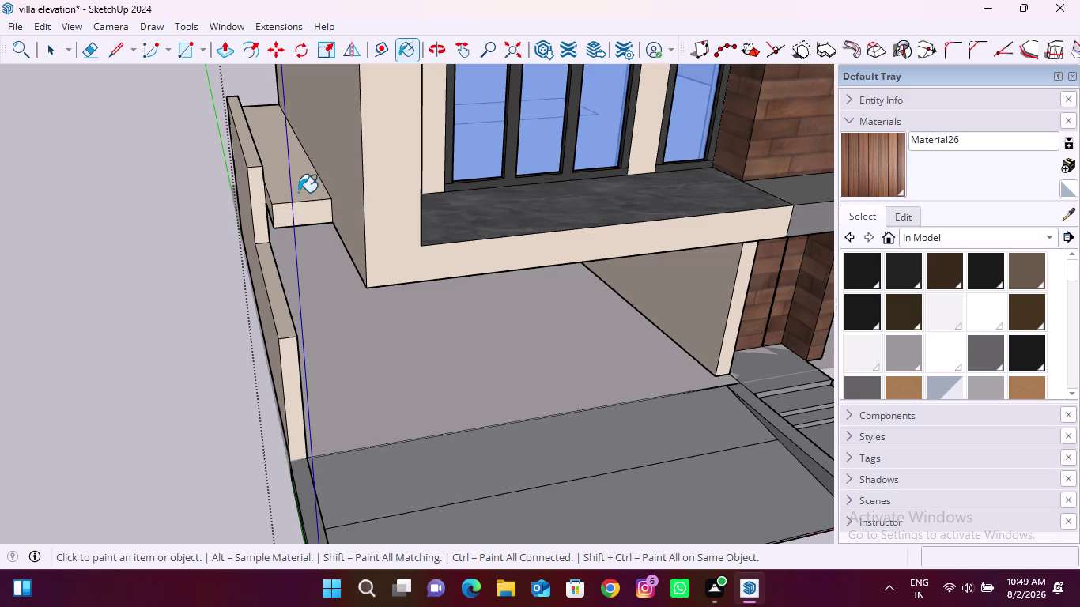
click(301, 213)
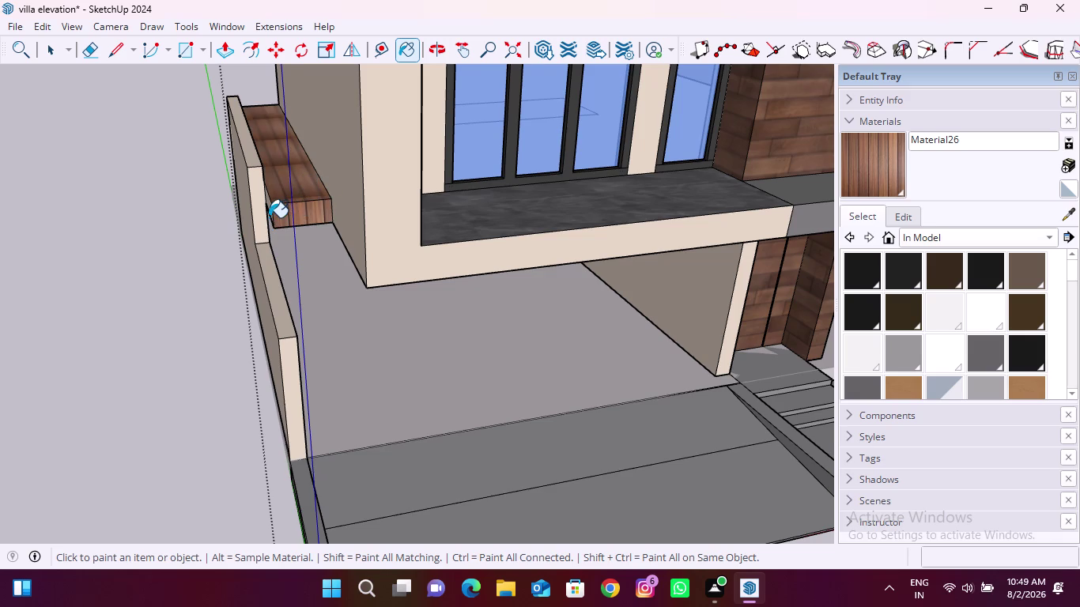
scroll(up, 3)
middle_drag(270, 212, 359, 211)
click(316, 218)
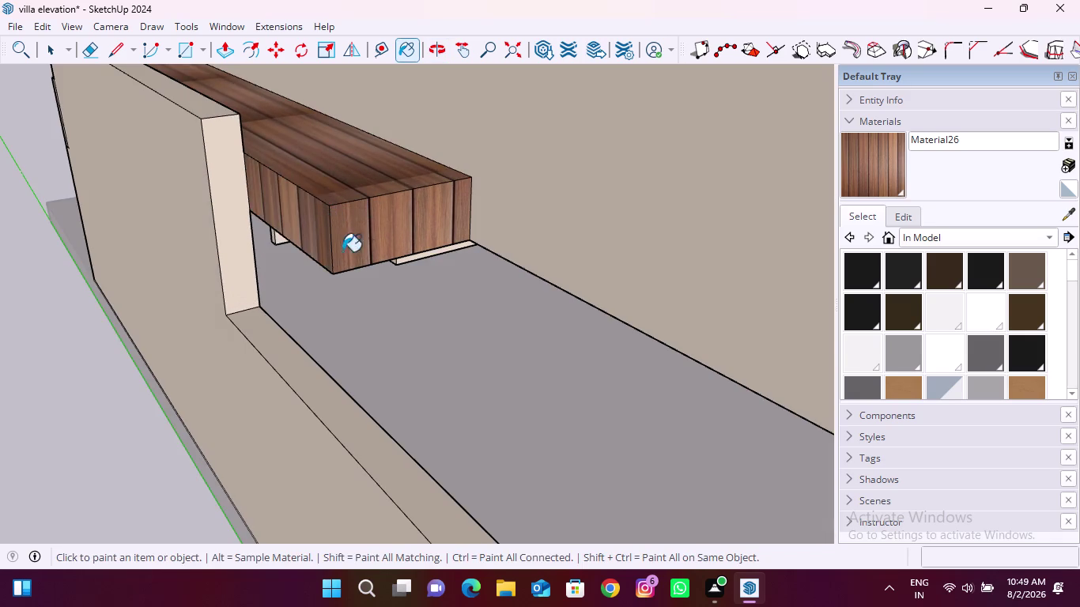
middle_drag(381, 256, 361, 104)
middle_drag(405, 226, 295, 190)
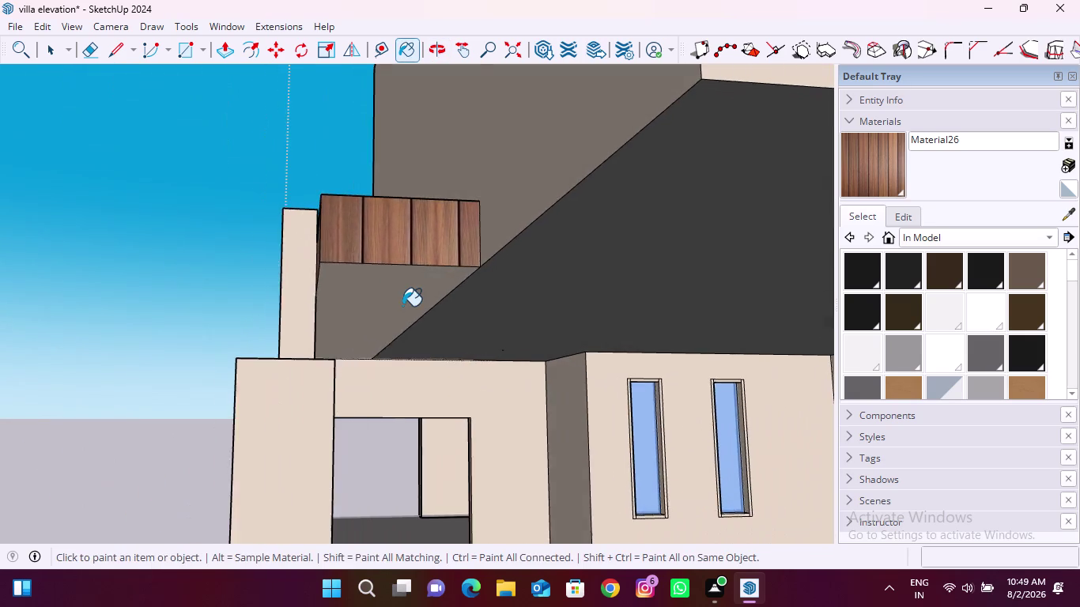
scroll(up, 3)
click(388, 280)
Orbit to the long side ledge and paint its end with wood veneer.
scroll(down, 3)
middle_drag(388, 262, 357, 365)
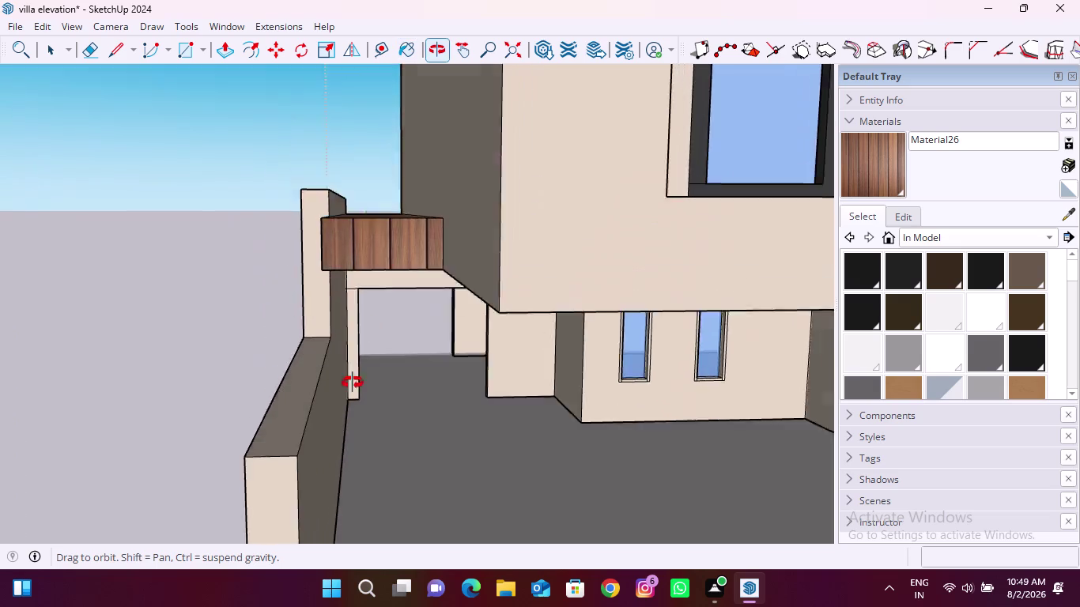
middle_drag(357, 365, 349, 425)
scroll(down, 3)
middle_drag(251, 379, 616, 406)
middle_drag(154, 412, 160, 411)
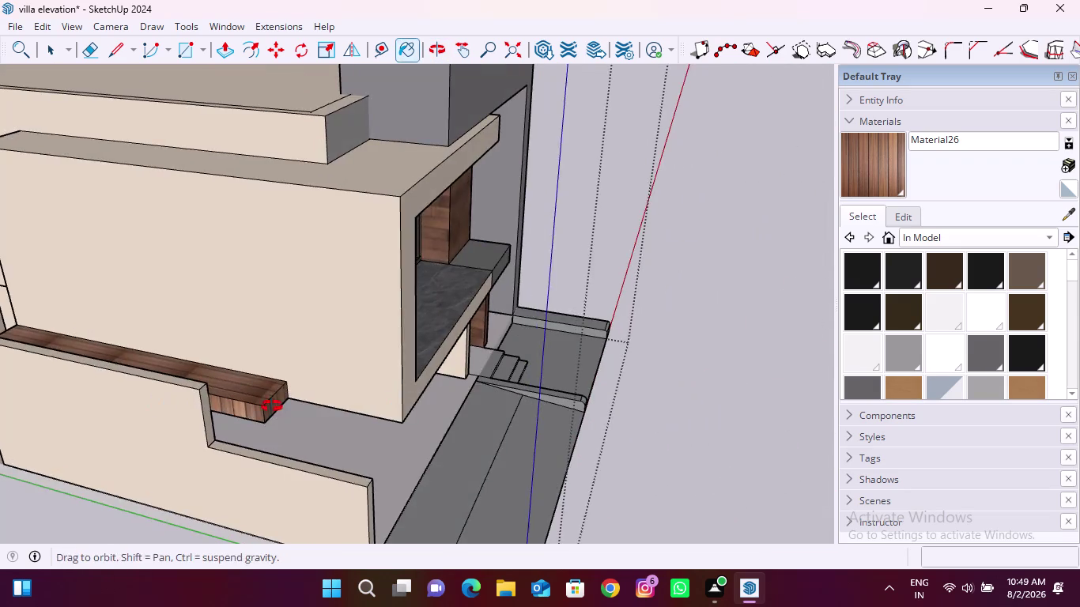
middle_drag(160, 411, 469, 396)
scroll(up, 3)
click(479, 433)
Orbit out to view the whole villa front, switch to Select and clear the selection.
scroll(down, 3)
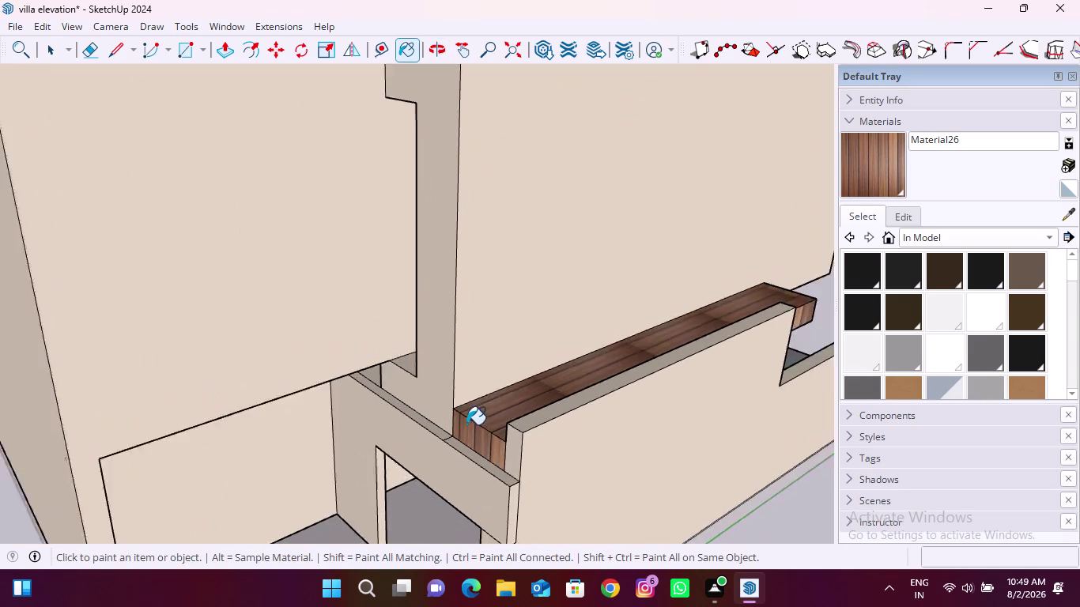
scroll(down, 3)
middle_drag(655, 400, 62, 360)
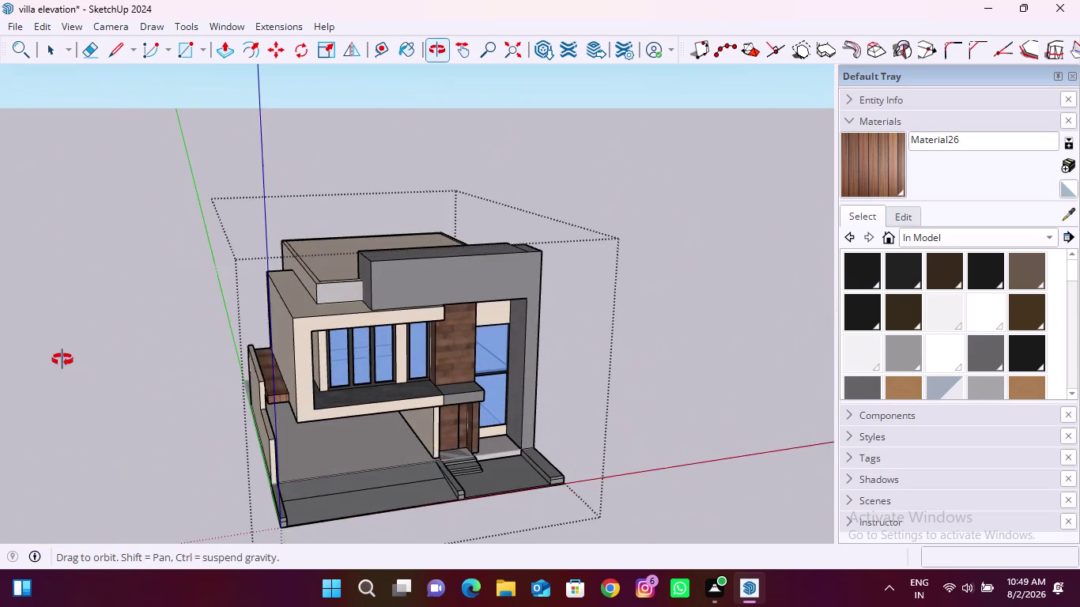
middle_drag(62, 360, 62, 360)
scroll(up, 3)
middle_drag(367, 411, 302, 389)
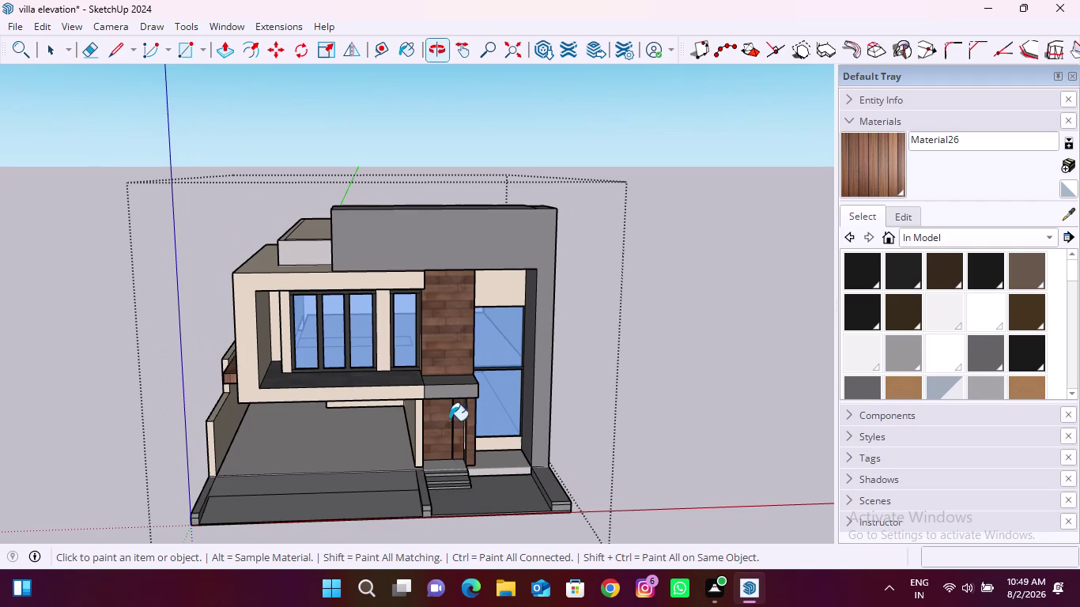
key(space)
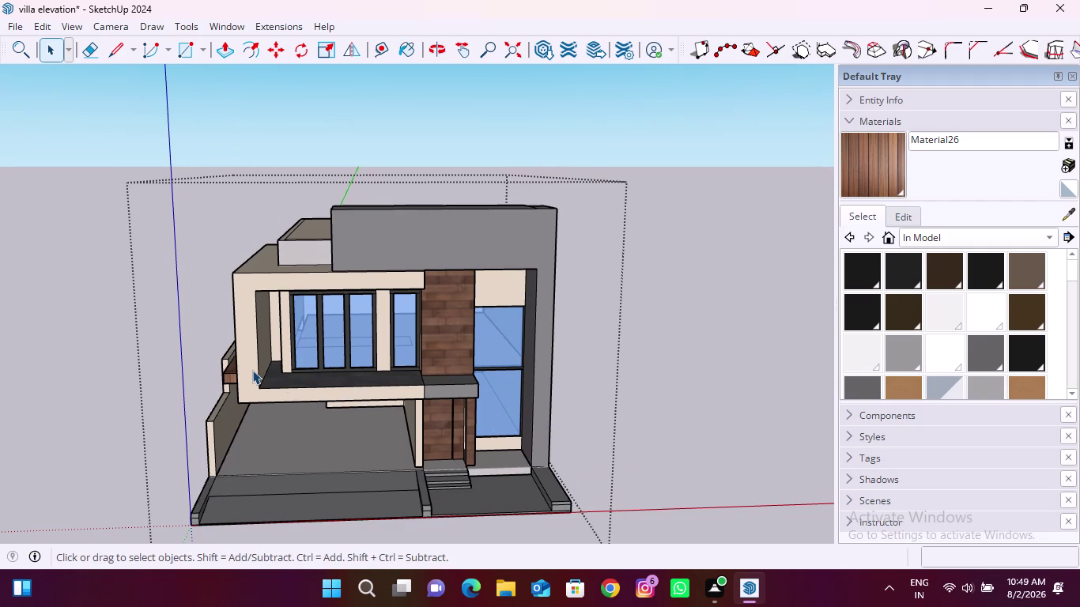
scroll(up, 3)
middle_drag(219, 415, 258, 379)
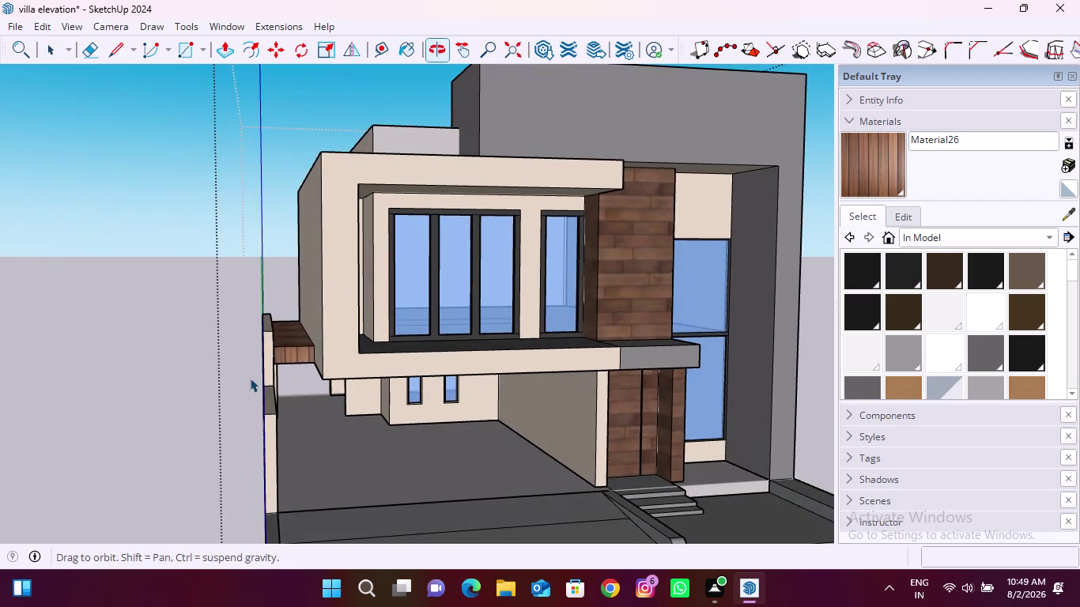
scroll(down, 3)
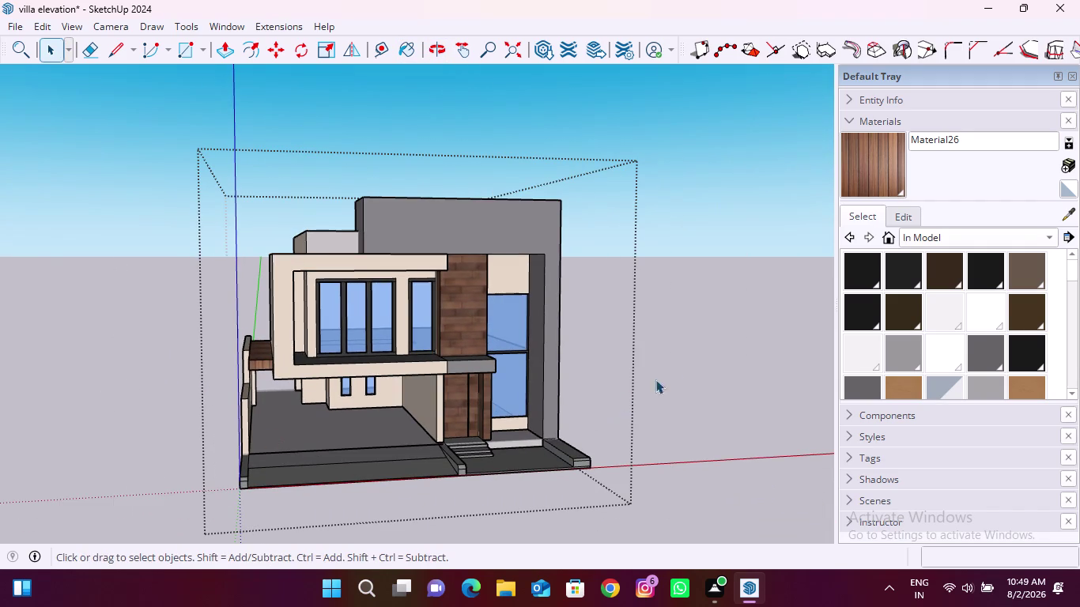
click(683, 372)
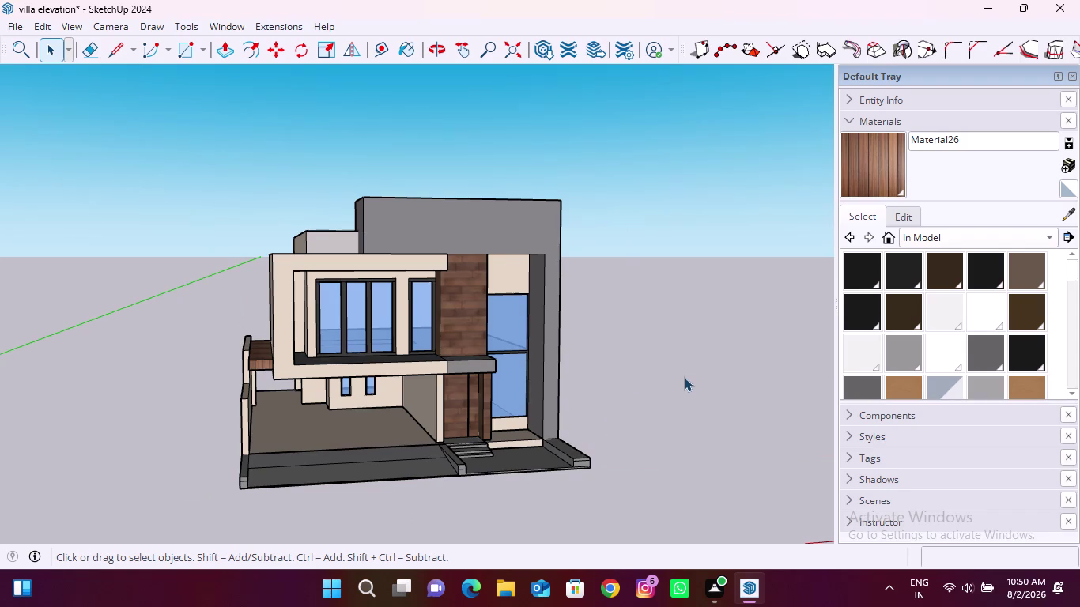
click(238, 22)
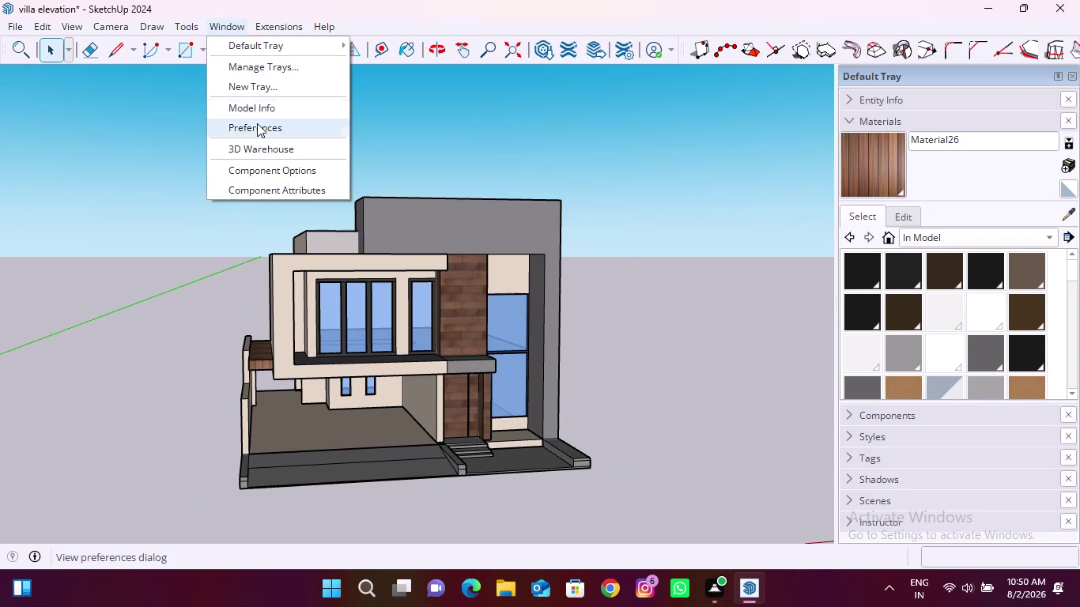
Open 3D Warehouse and search for 'cars'.
click(250, 143)
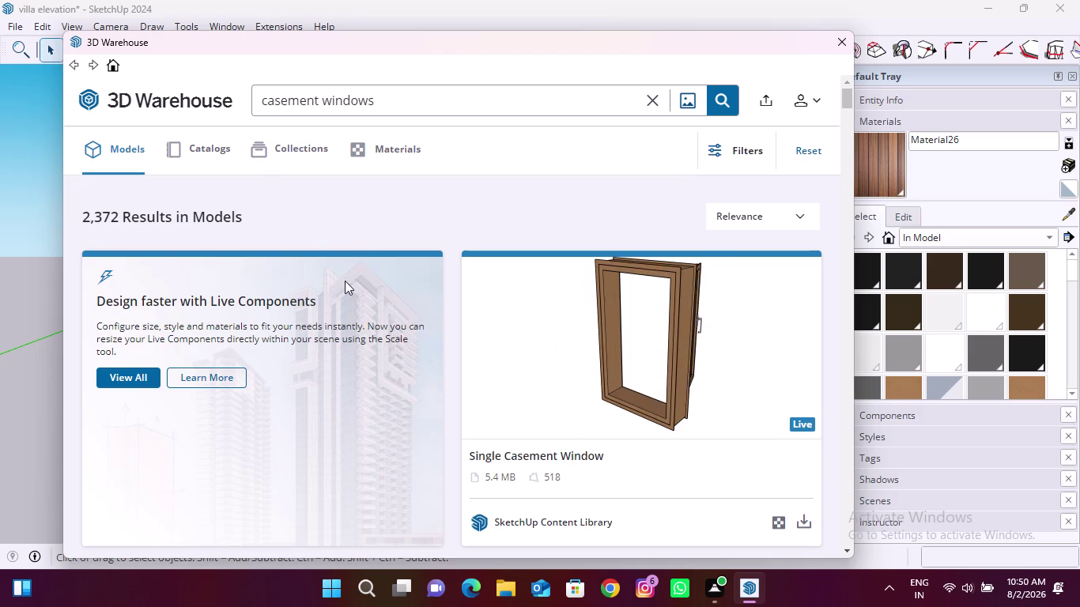
scroll(down, 3)
drag(413, 101, 219, 110)
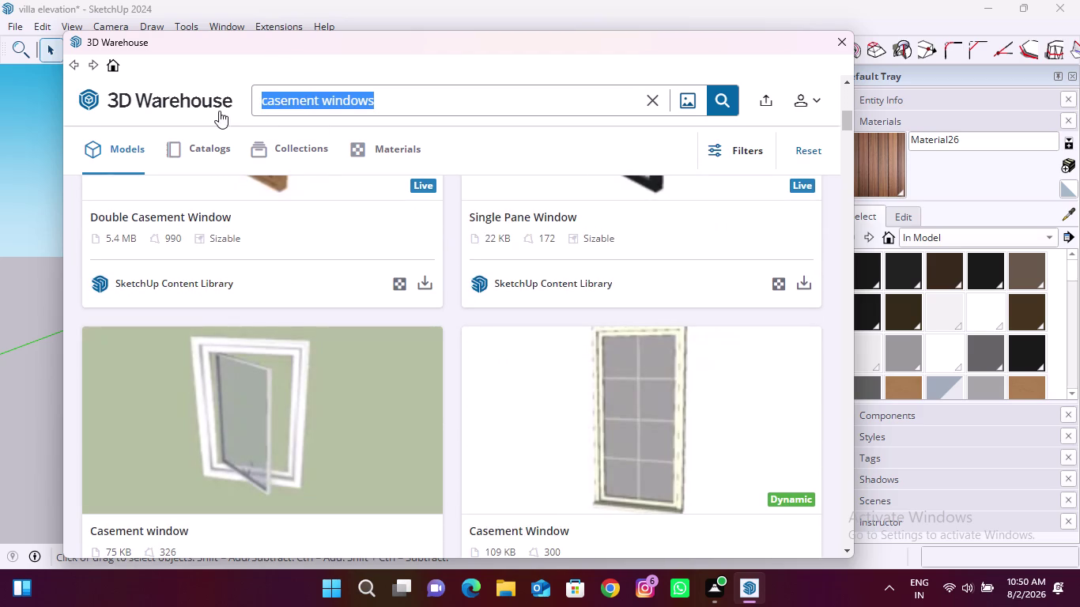
key(c)
text(ar)
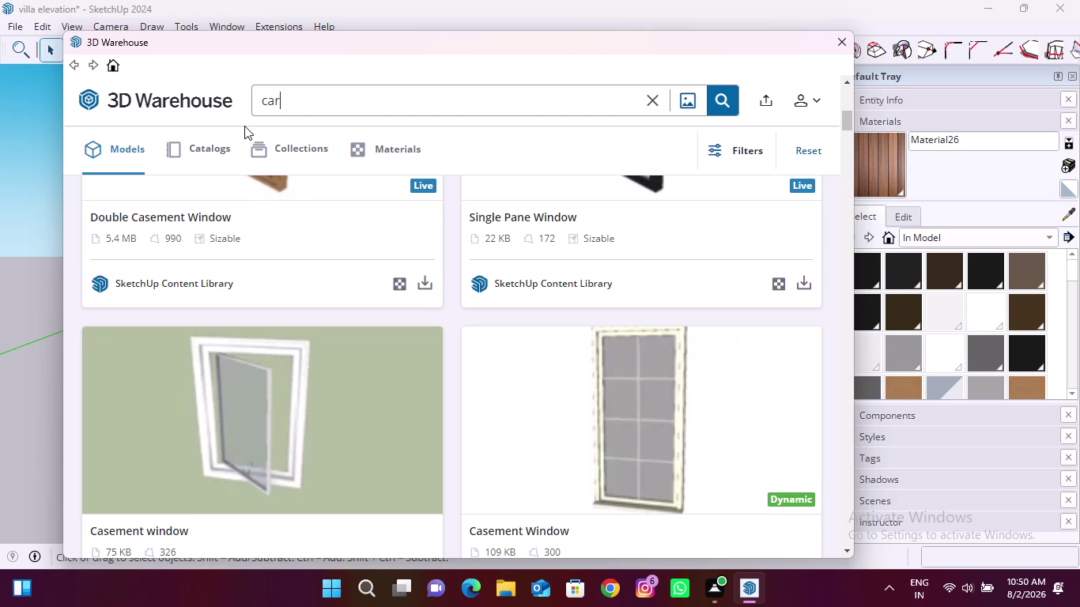
text(s)
key(Return)
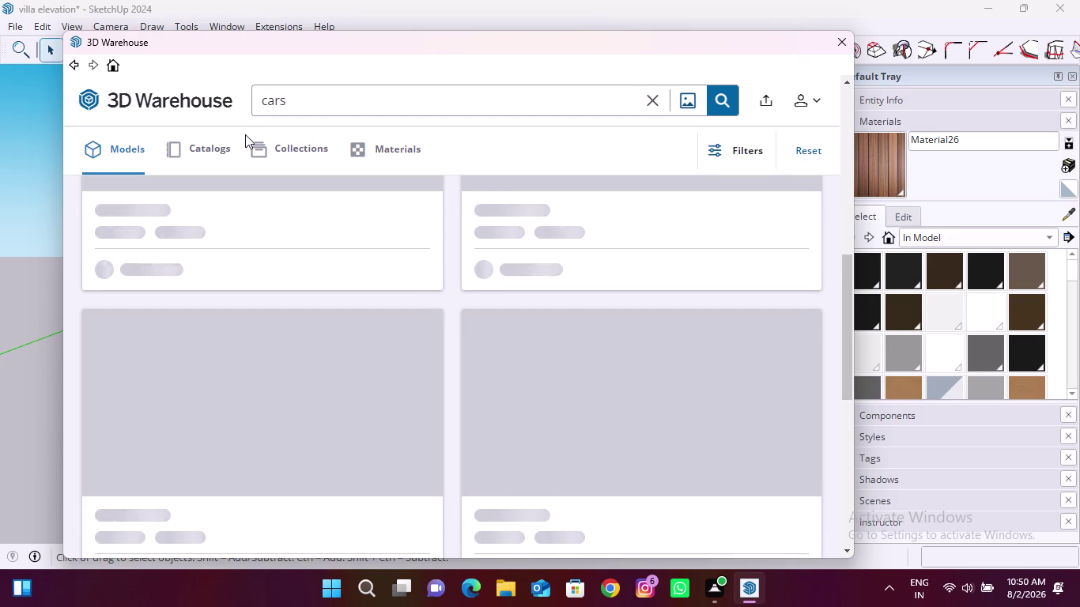
Browse the car results and download the Cars model into the file.
scroll(up, 3)
scroll(up, 3)
scroll(down, 3)
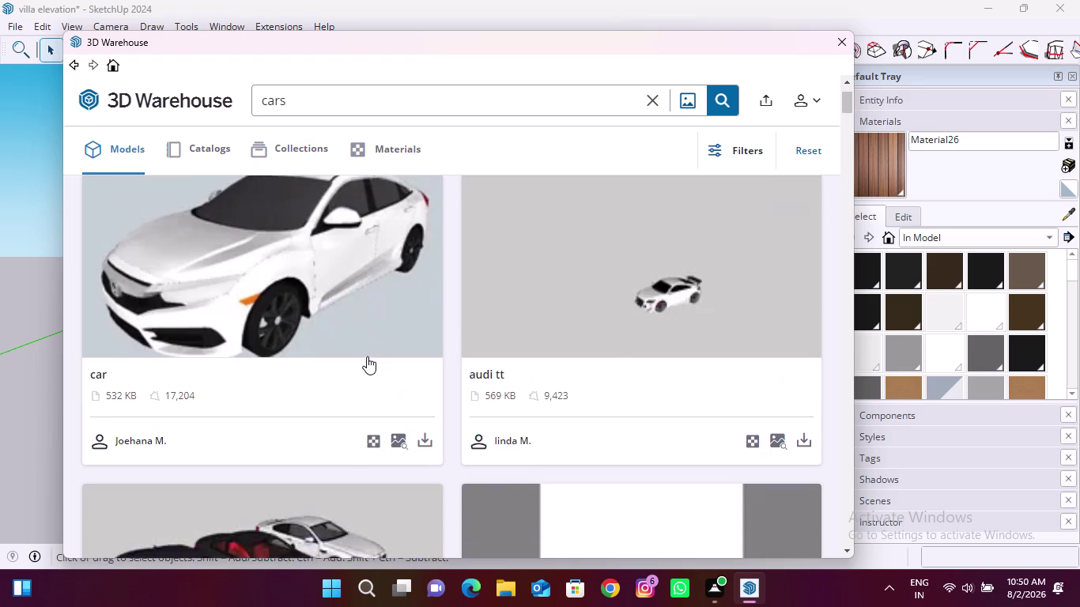
scroll(down, 3)
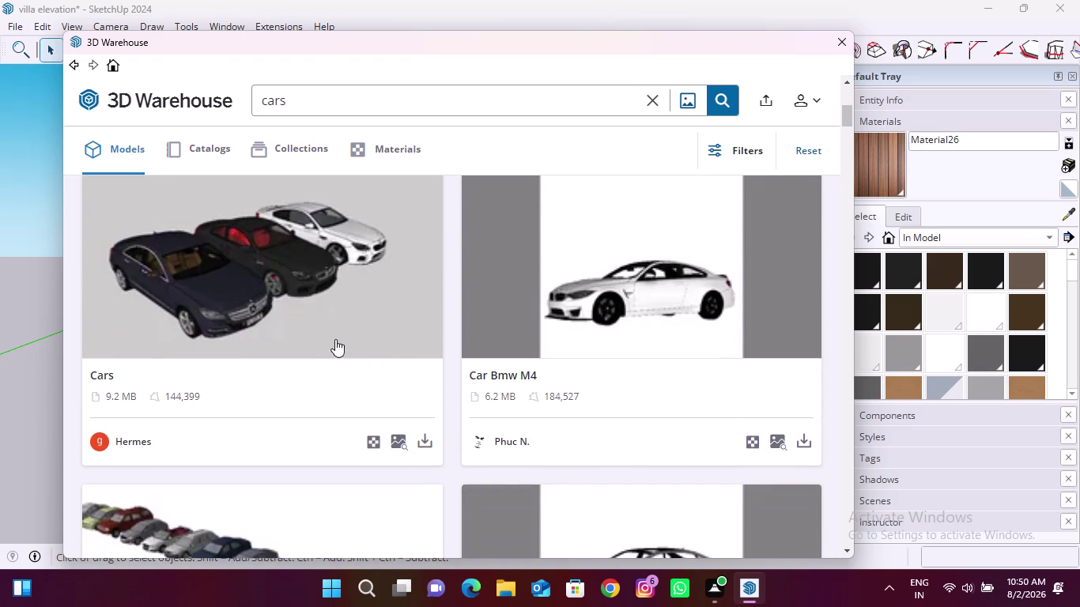
click(293, 309)
click(423, 439)
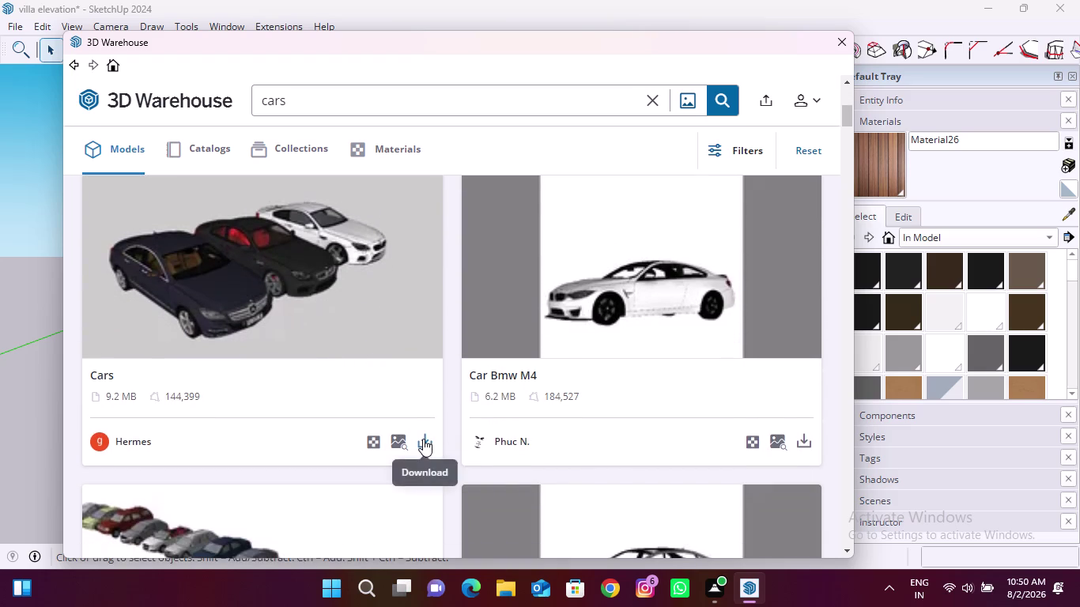
click(391, 320)
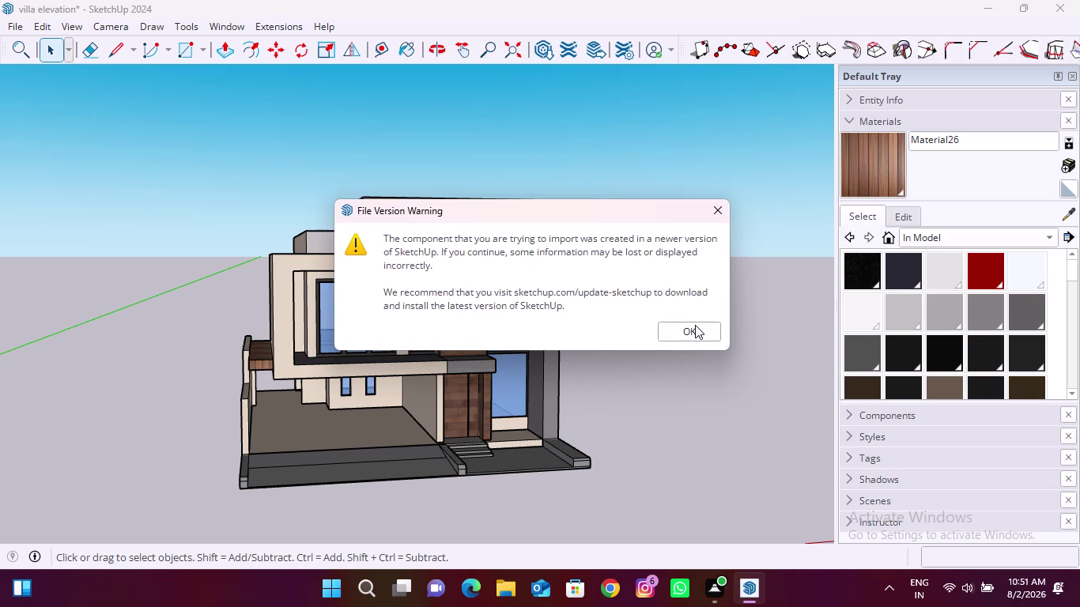
Accept the File Version Warning for the Cars import and reopen 3D Warehouse.
double_click(547, 298)
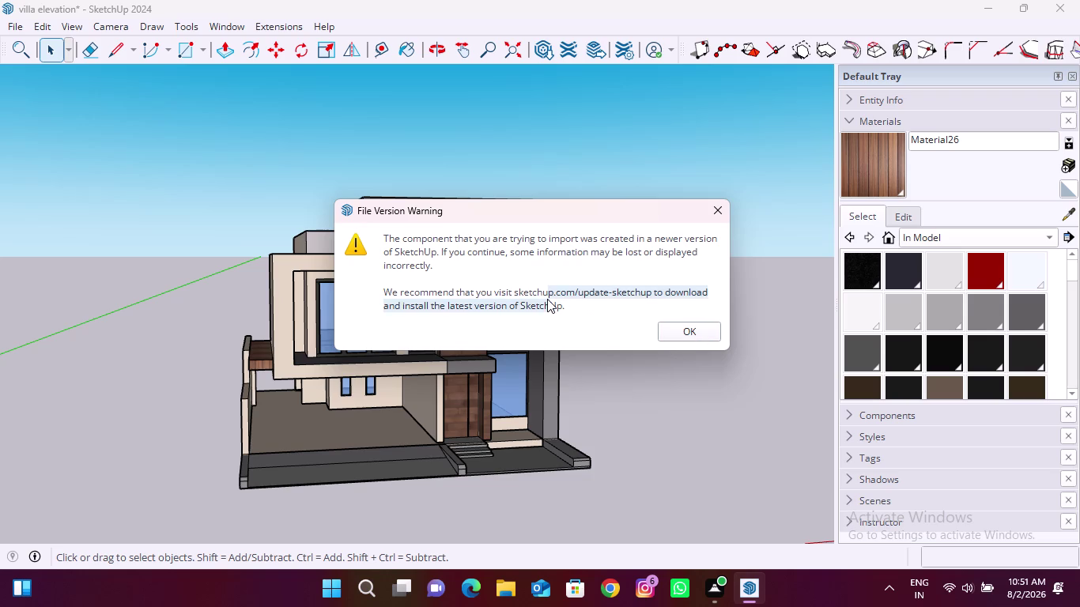
triple_click(544, 299)
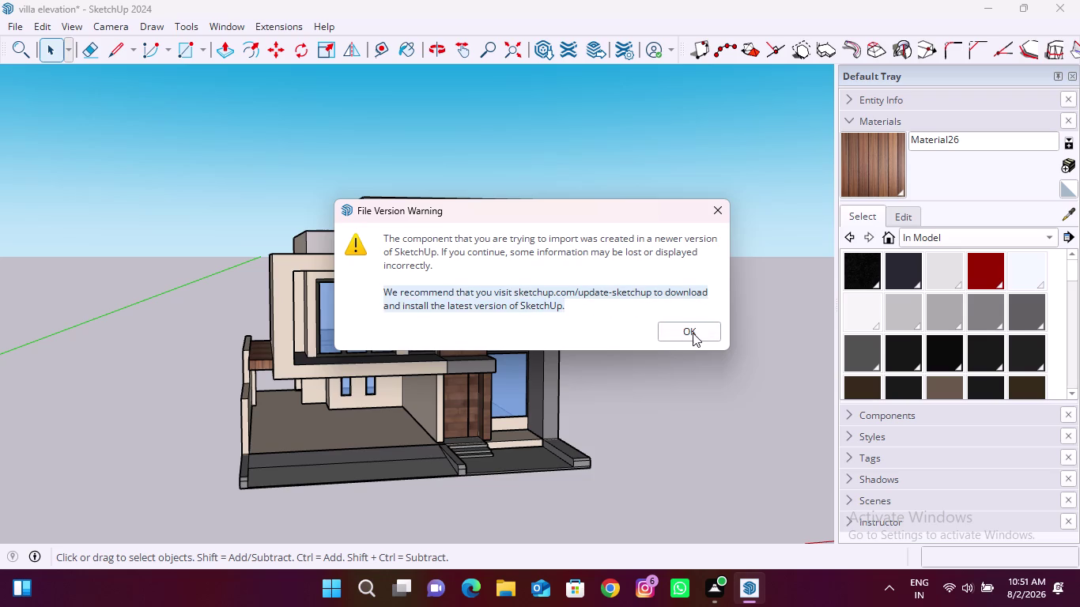
click(692, 333)
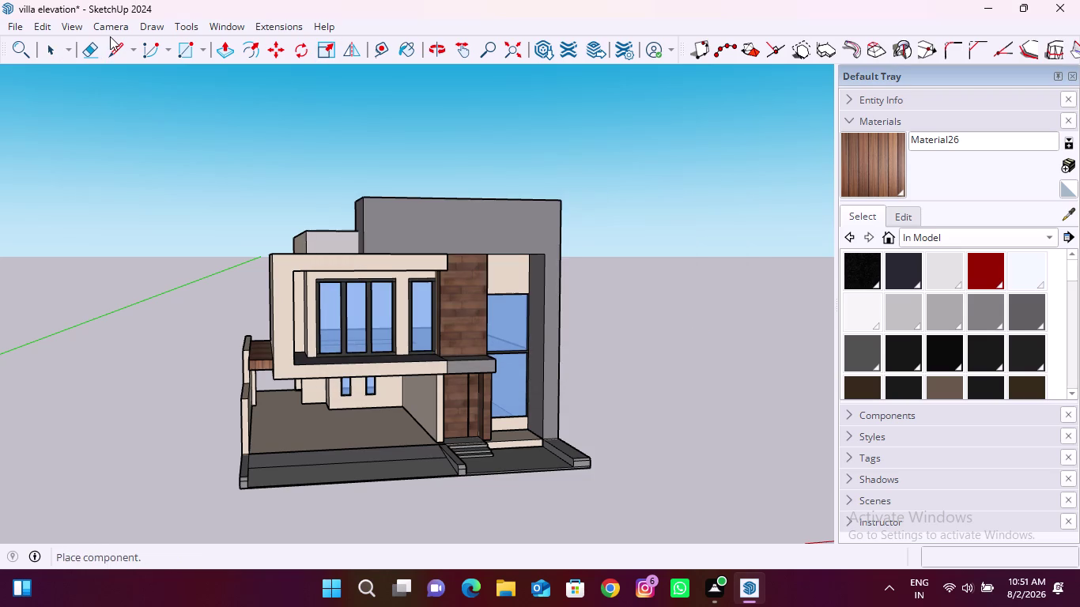
click(216, 27)
click(269, 148)
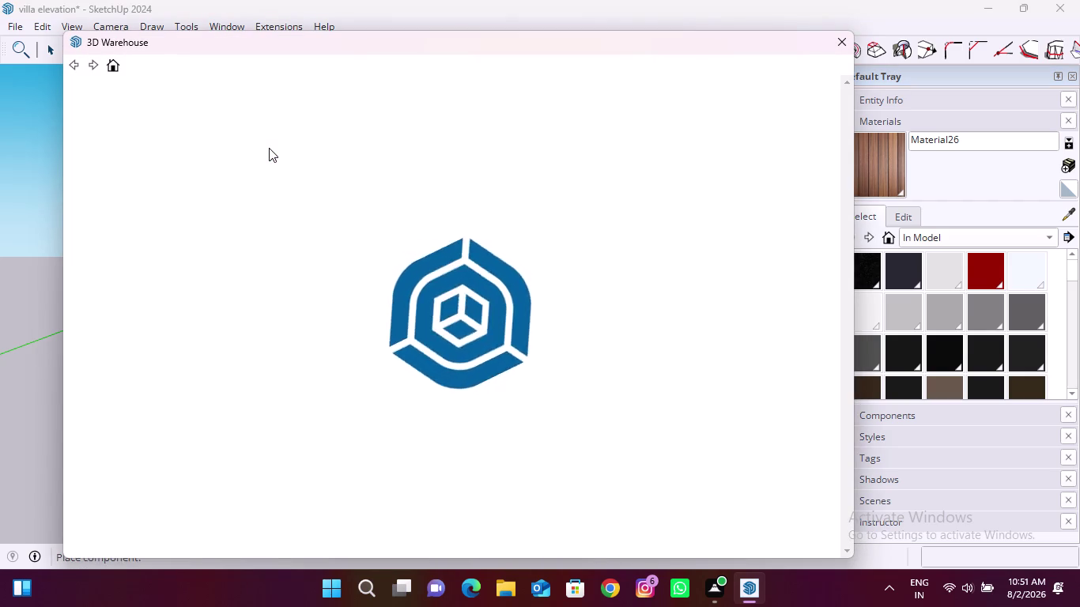
Replace the 3D Warehouse search term with 'trees' and run the search.
drag(330, 99, 249, 106)
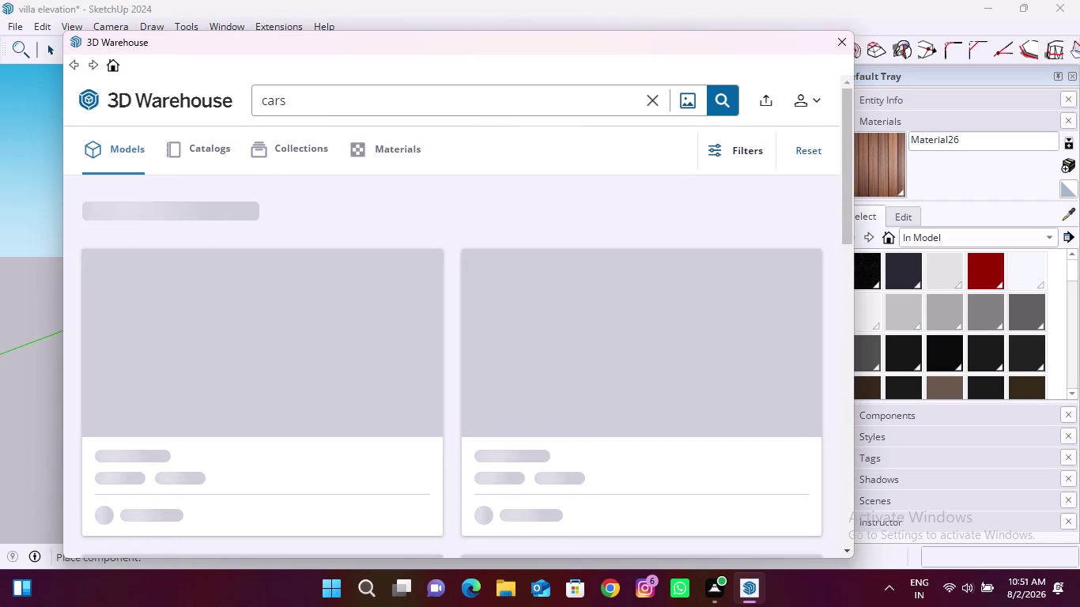
drag(249, 106, 247, 105)
drag(316, 104, 256, 100)
text(tr)
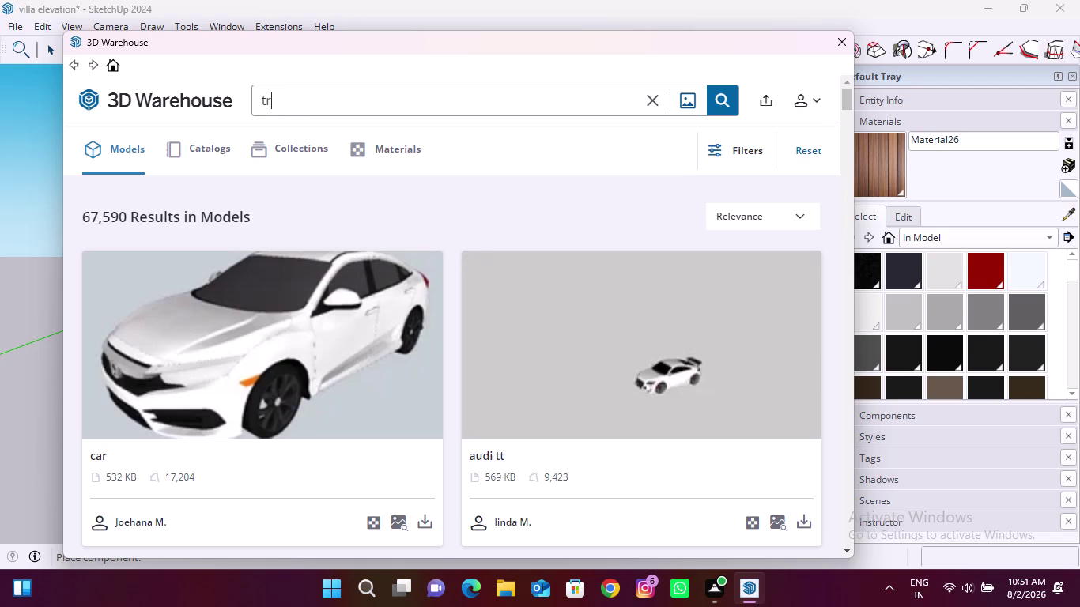
text(e)
key(e)
key(s)
key(Return)
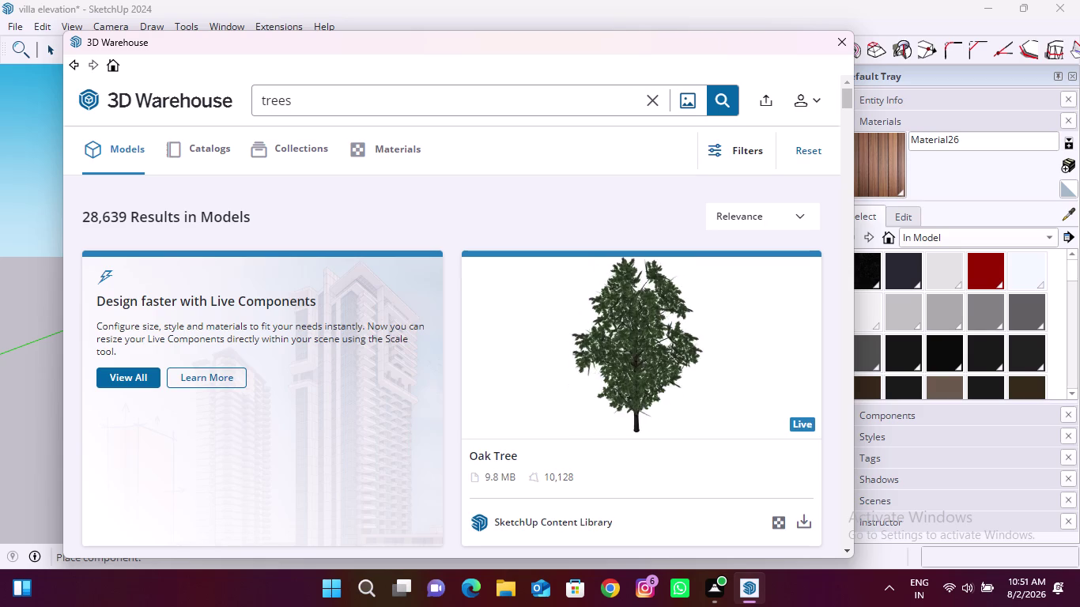
Scroll to the Pine Tree result and attempt to download it.
scroll(down, 3)
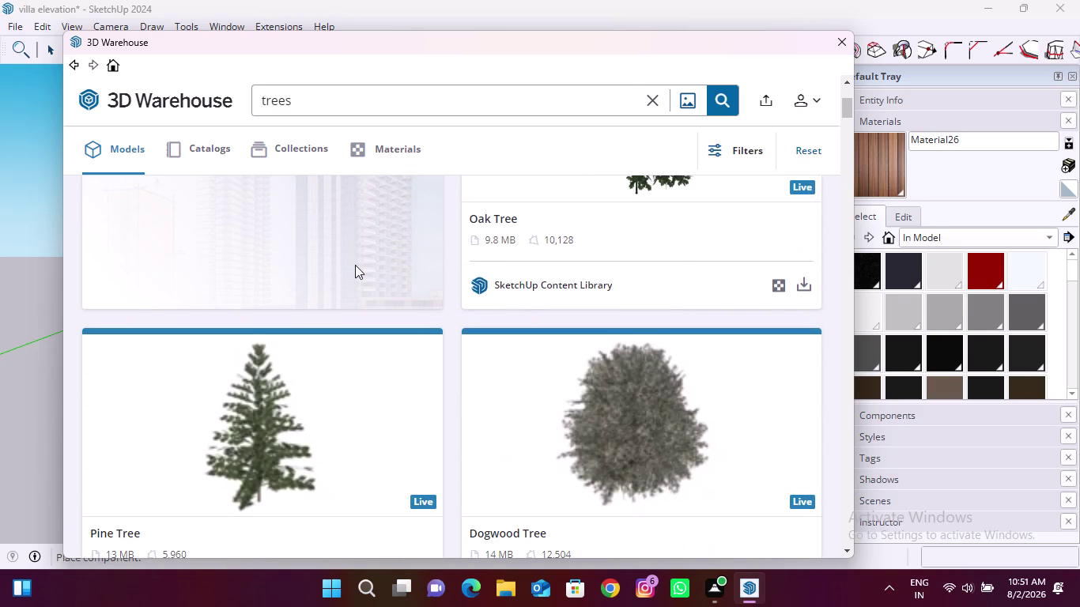
scroll(down, 3)
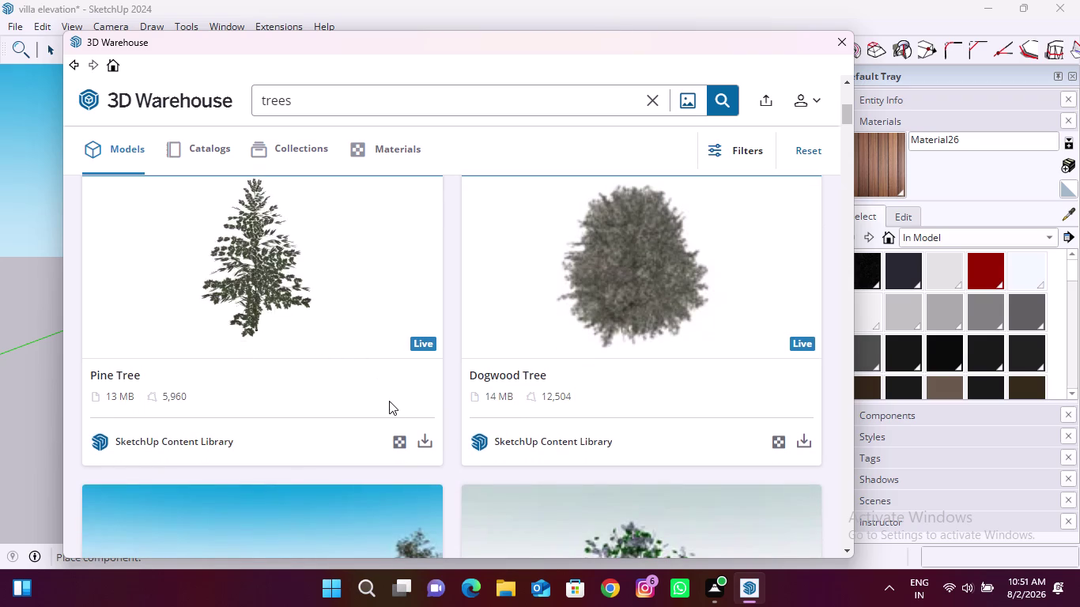
click(421, 439)
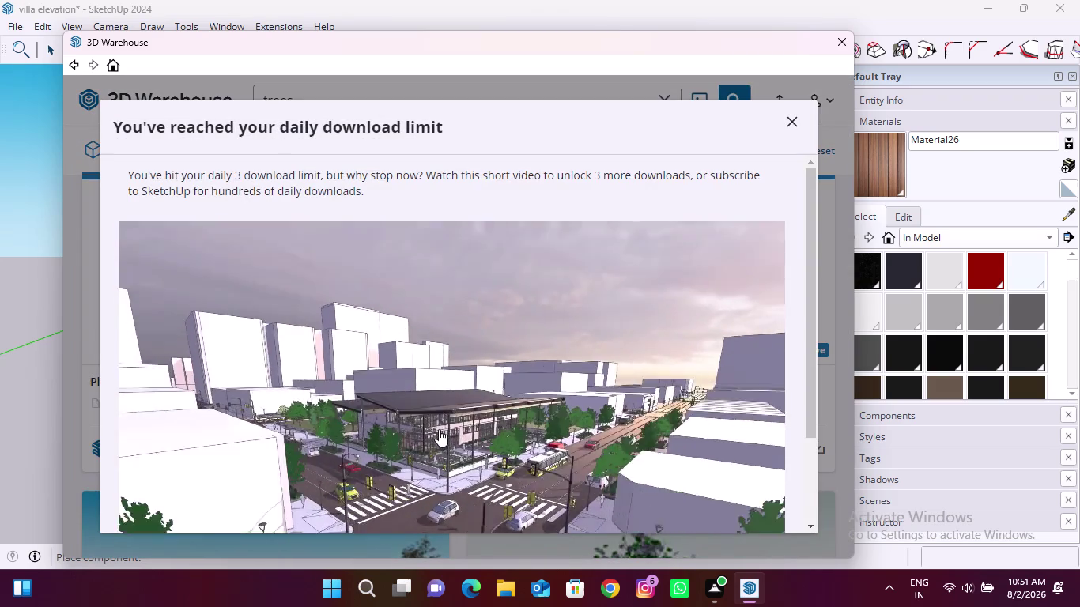
Close the extra-downloads congratulations popup to return to the tree results.
scroll(down, 3)
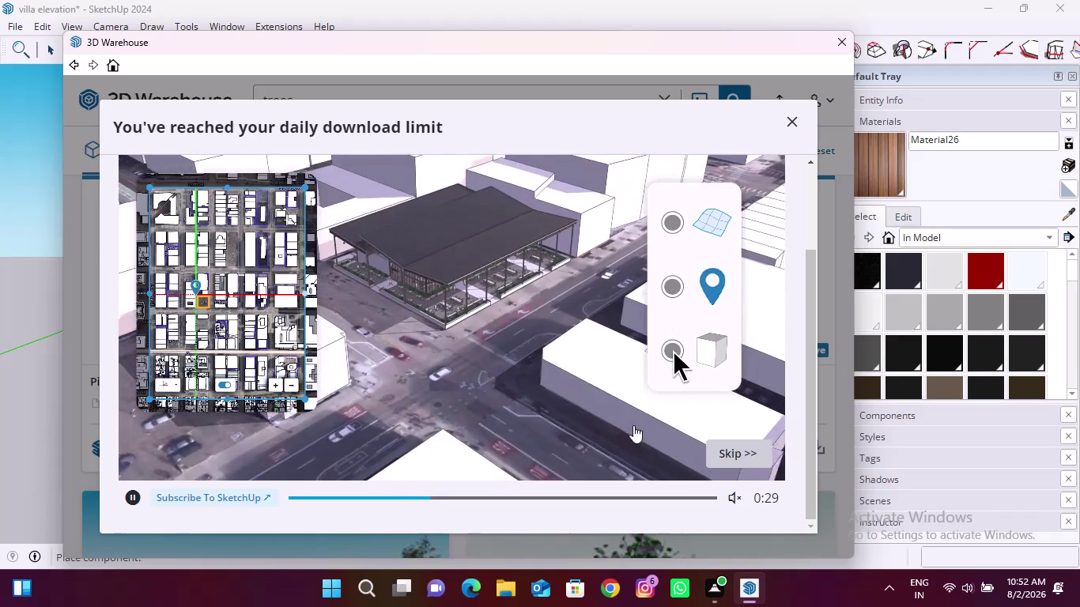
click(752, 459)
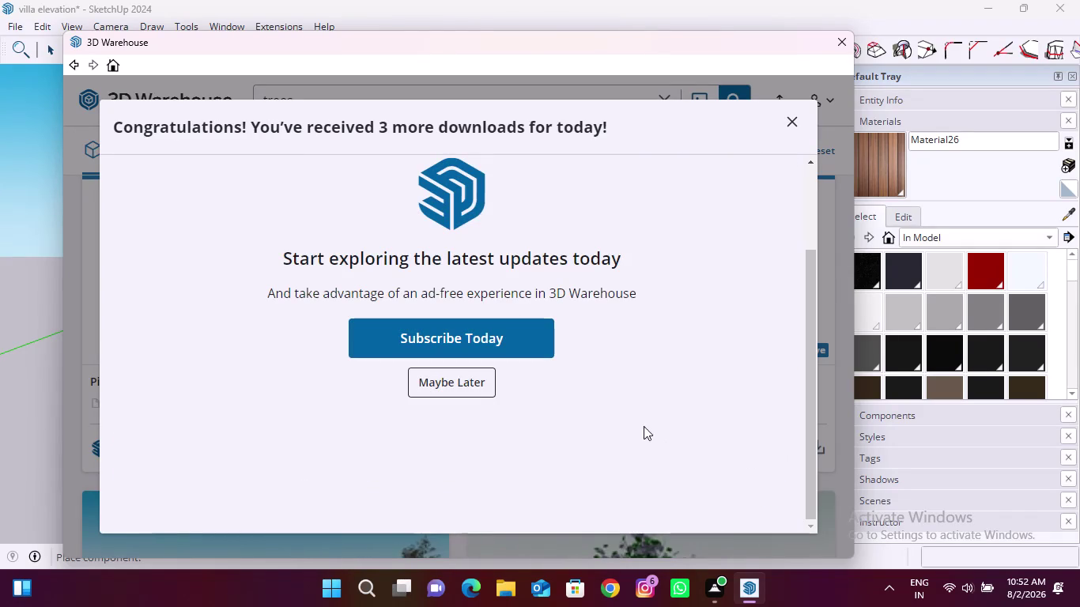
click(482, 385)
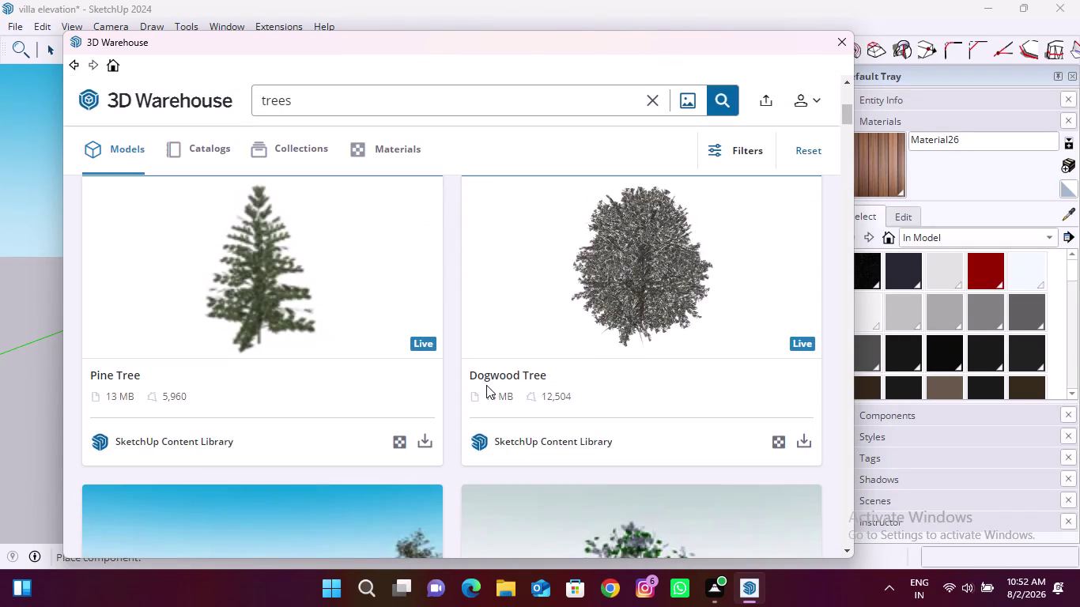
Download the Pine Tree into the villa model and accept the newer-version warning.
click(418, 438)
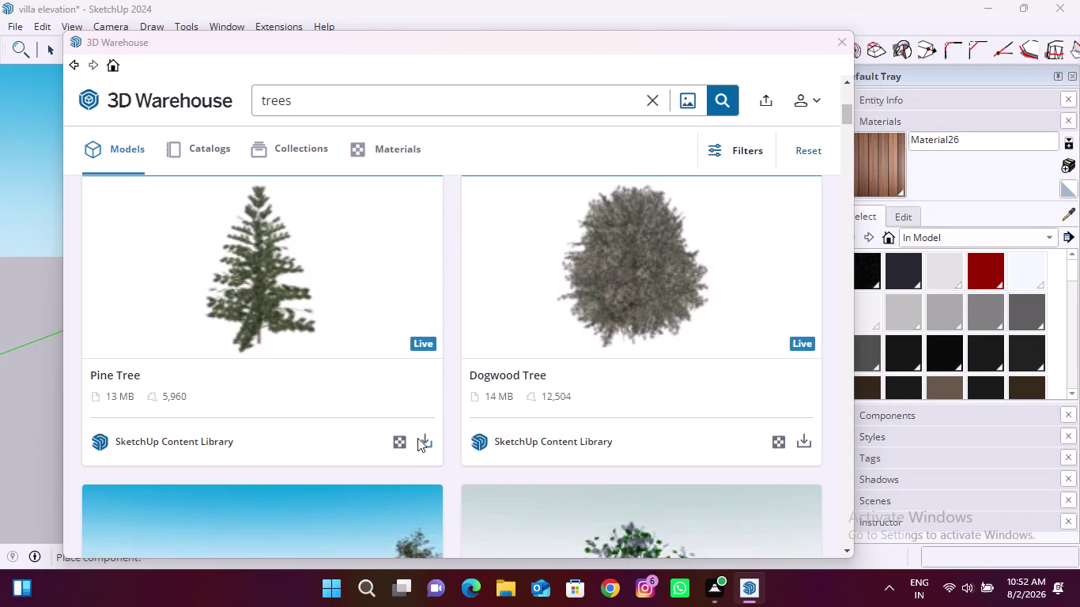
click(423, 319)
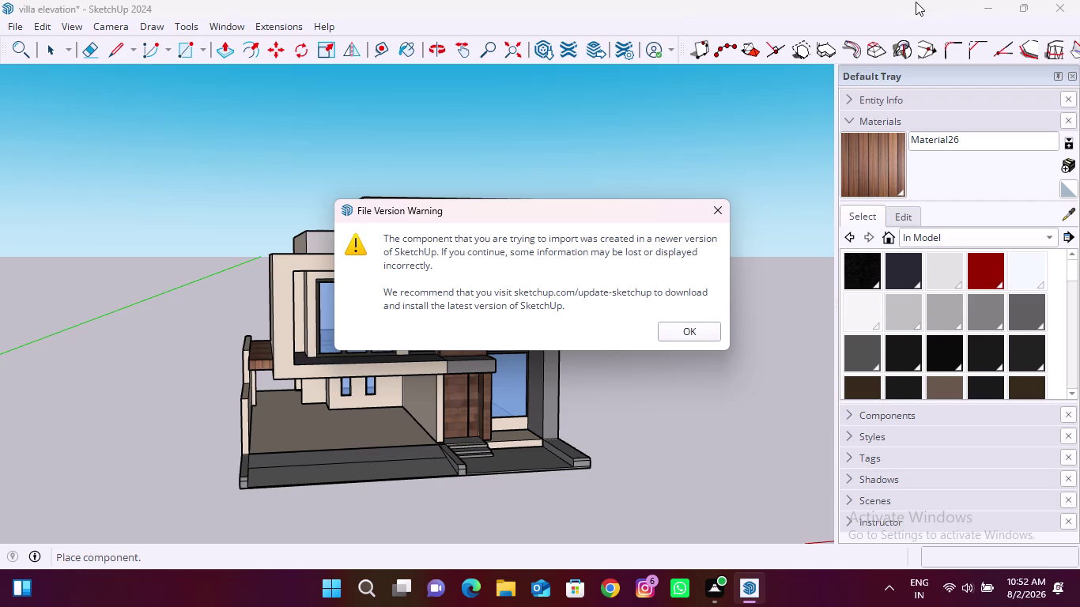
click(691, 336)
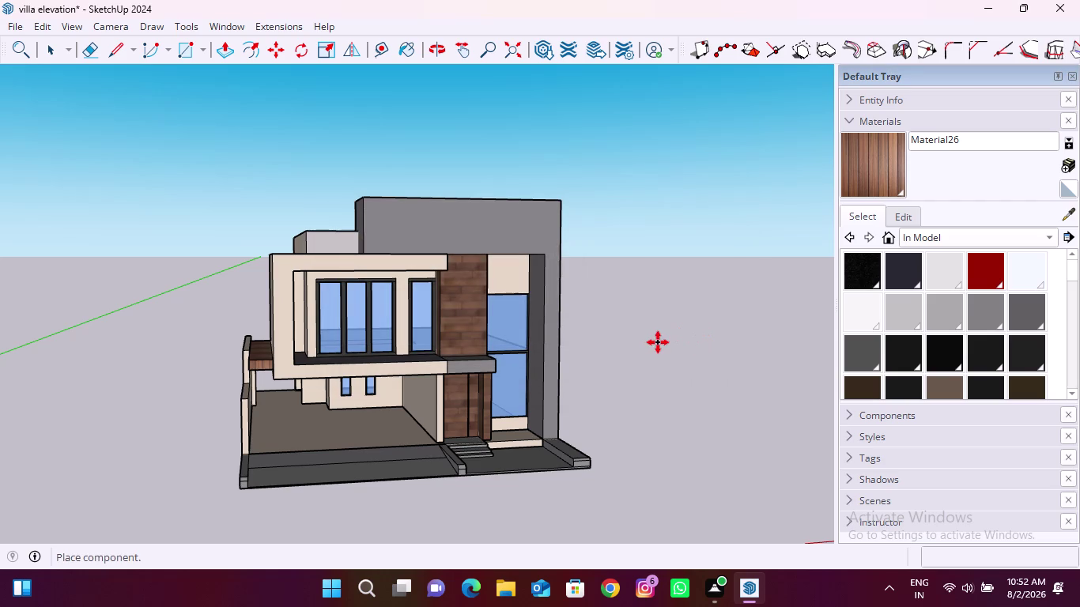
Zoom toward the model origin and place the imported pine tree there, apart from the villa.
scroll(up, 3)
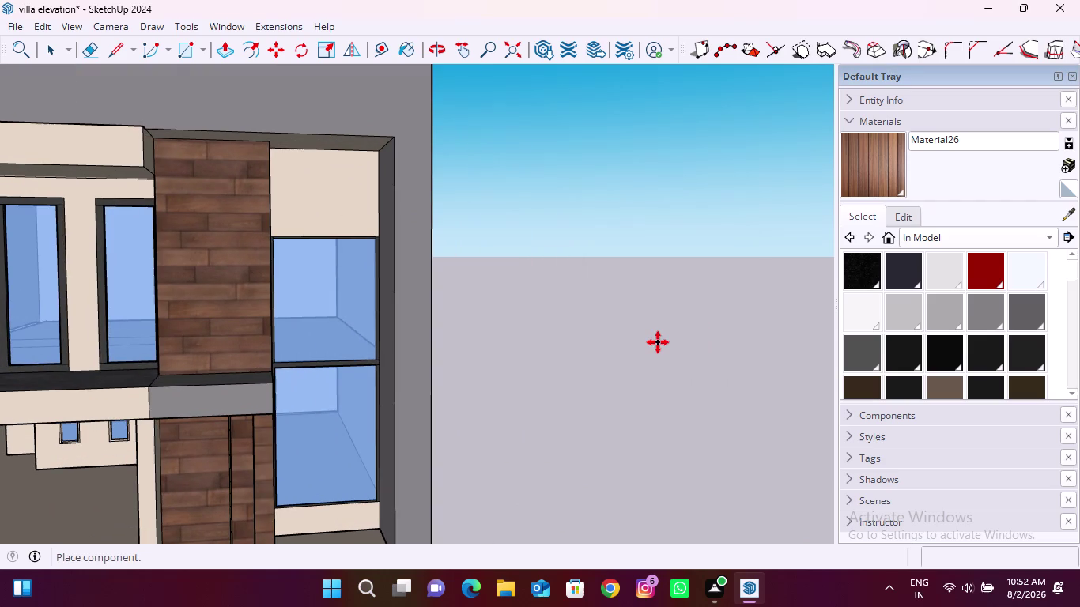
scroll(down, 3)
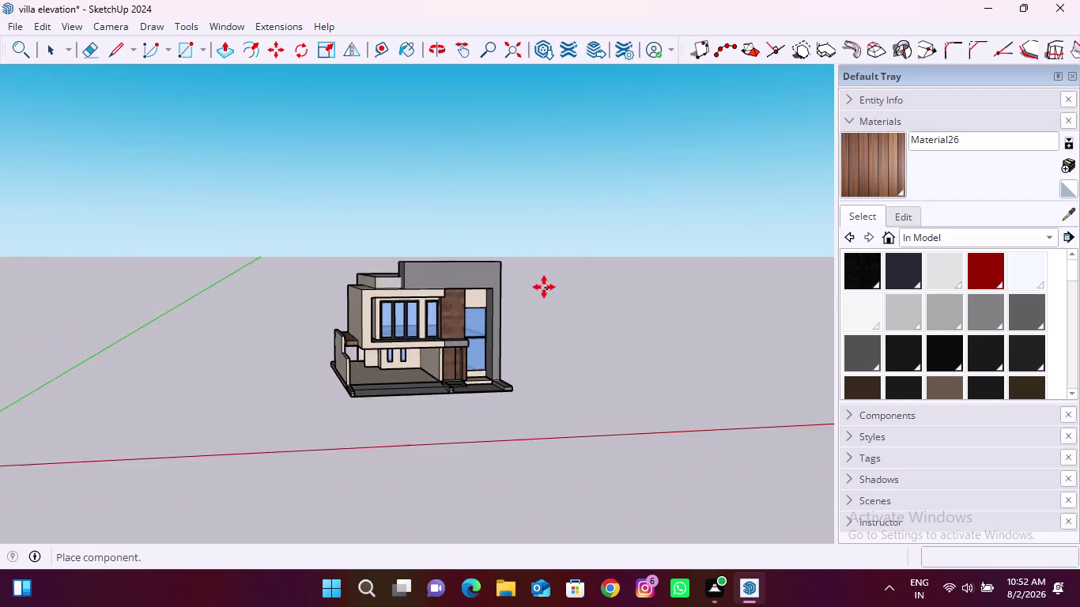
scroll(down, 3)
scroll(up, 3)
scroll(down, 3)
middle_drag(331, 294, 479, 455)
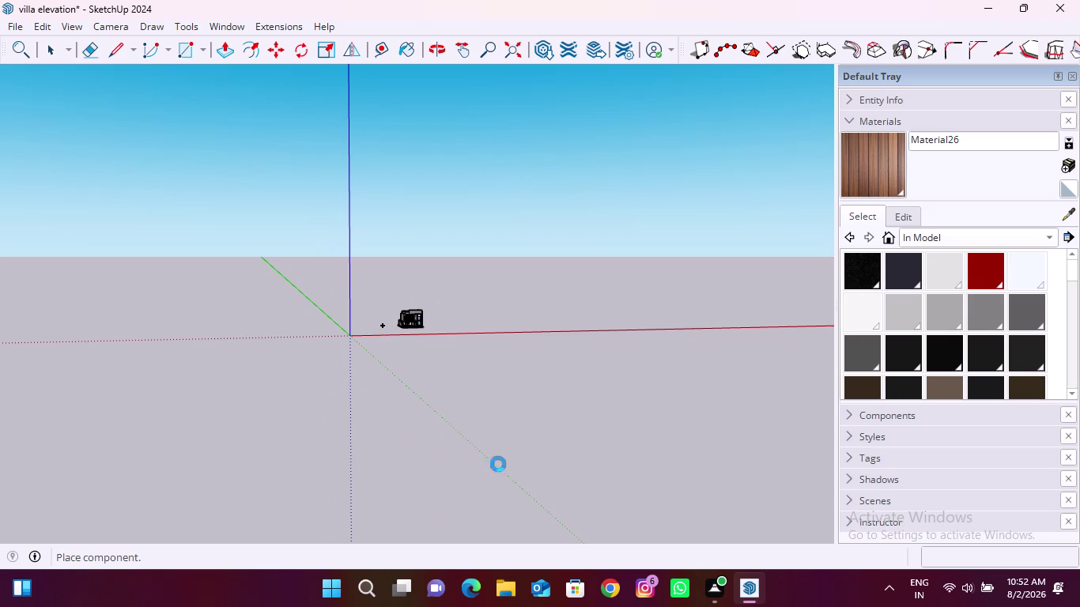
middle_drag(479, 455, 526, 474)
scroll(up, 3)
scroll(up, 3)
scroll(up, 3)
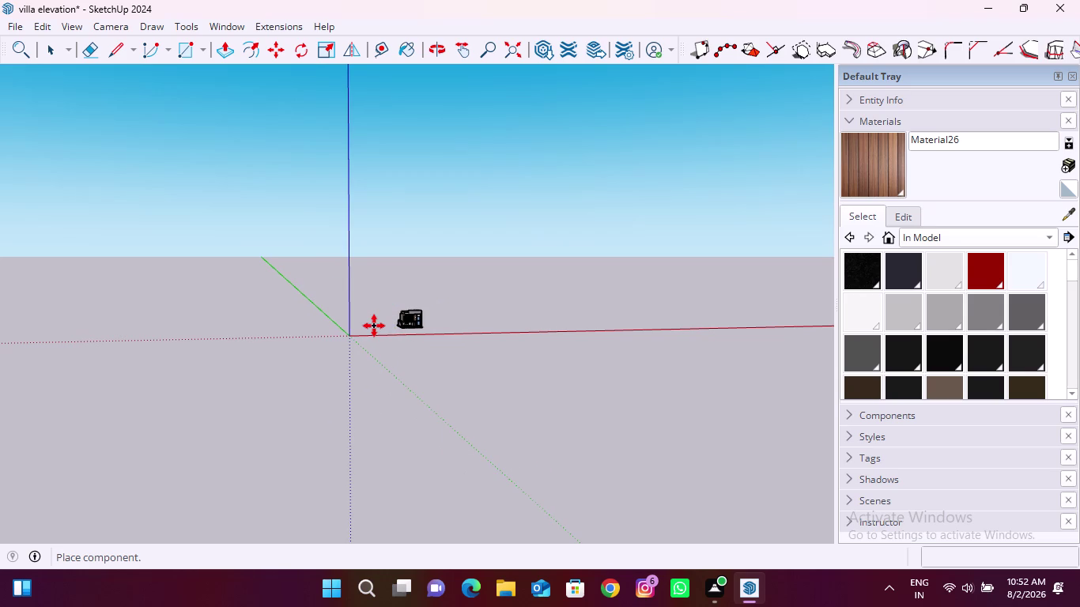
click(352, 337)
scroll(up, 3)
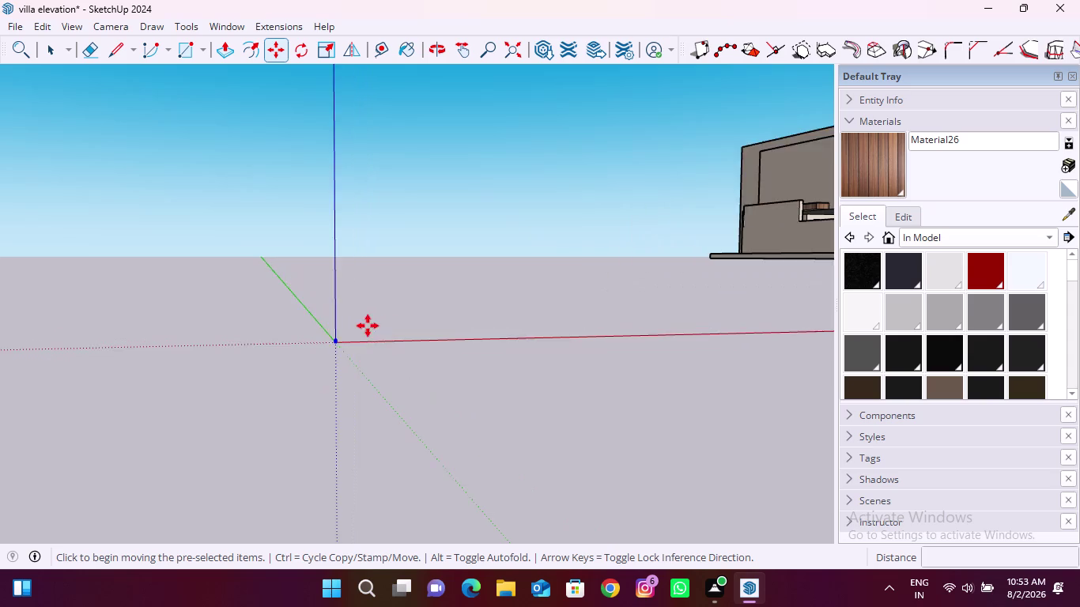
scroll(up, 3)
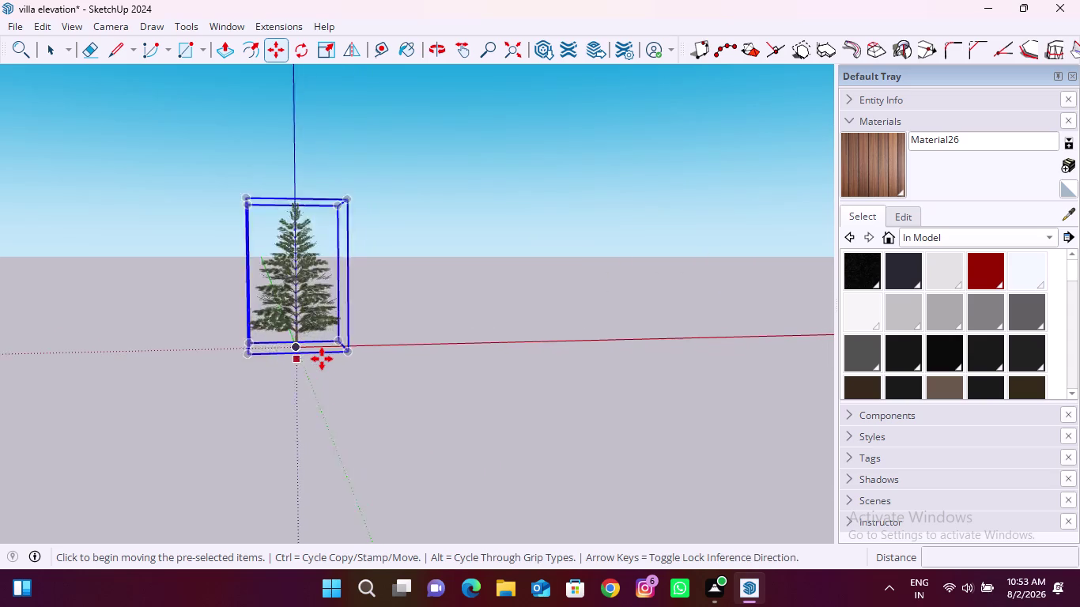
scroll(up, 3)
middle_drag(322, 359, 557, 525)
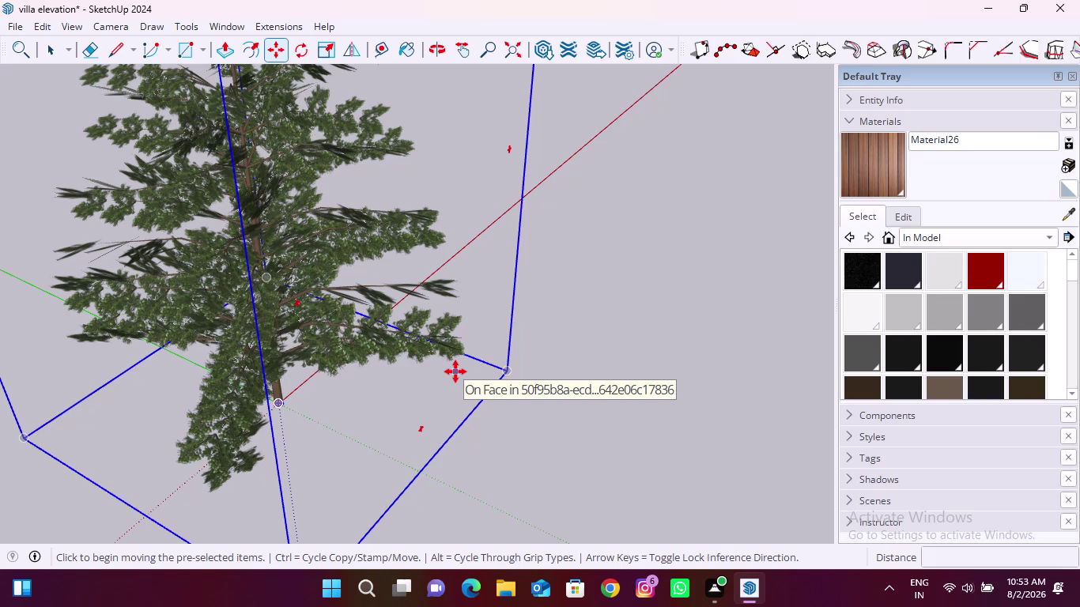
scroll(down, 3)
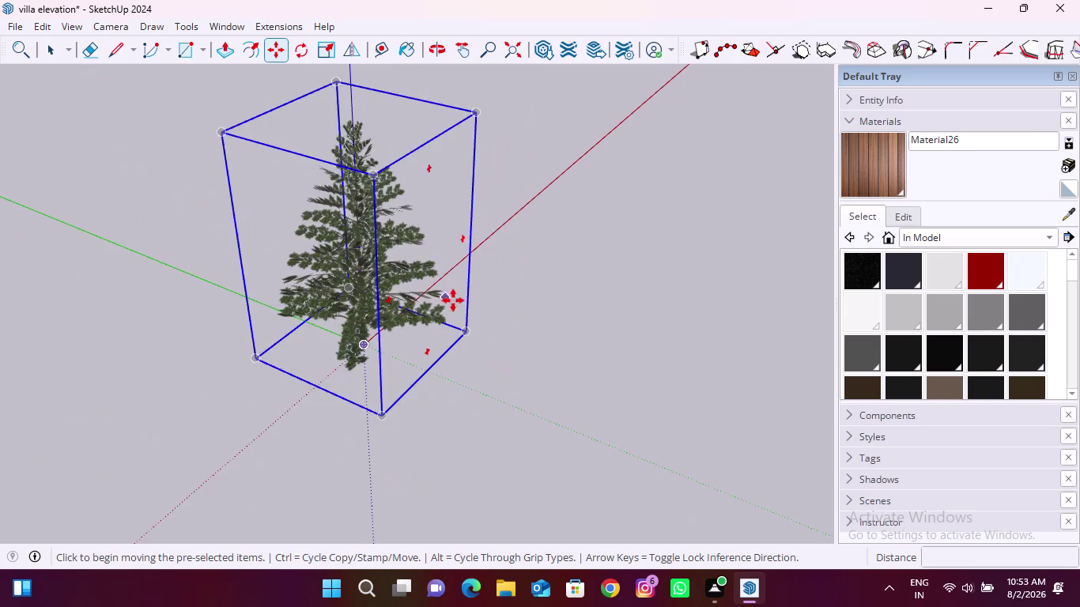
scroll(down, 3)
key(space)
middle_drag(463, 370, 248, 308)
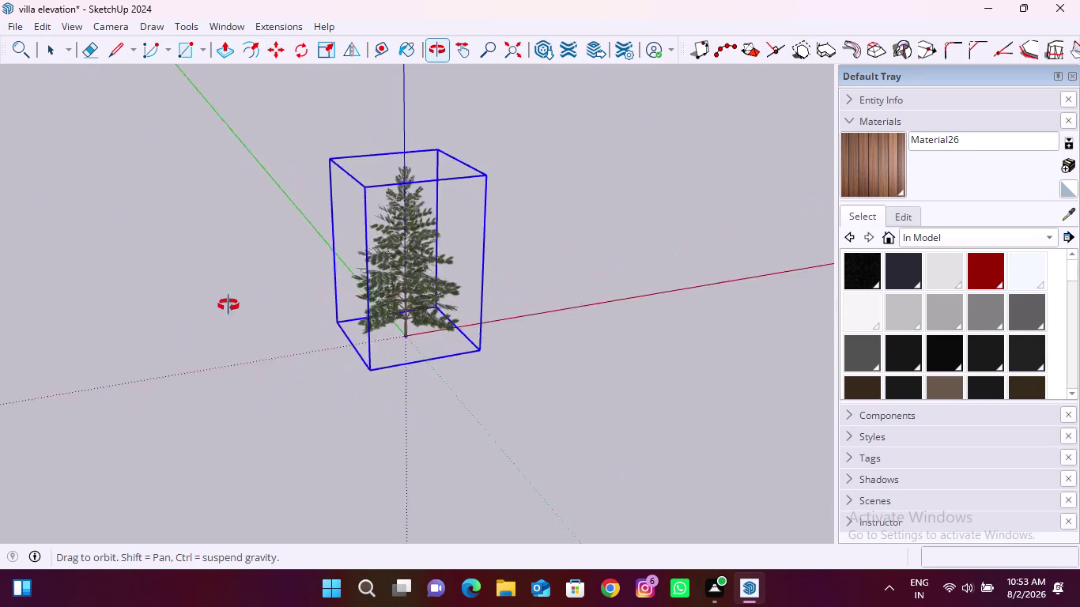
middle_drag(248, 308, 186, 304)
scroll(down, 3)
scroll(up, 3)
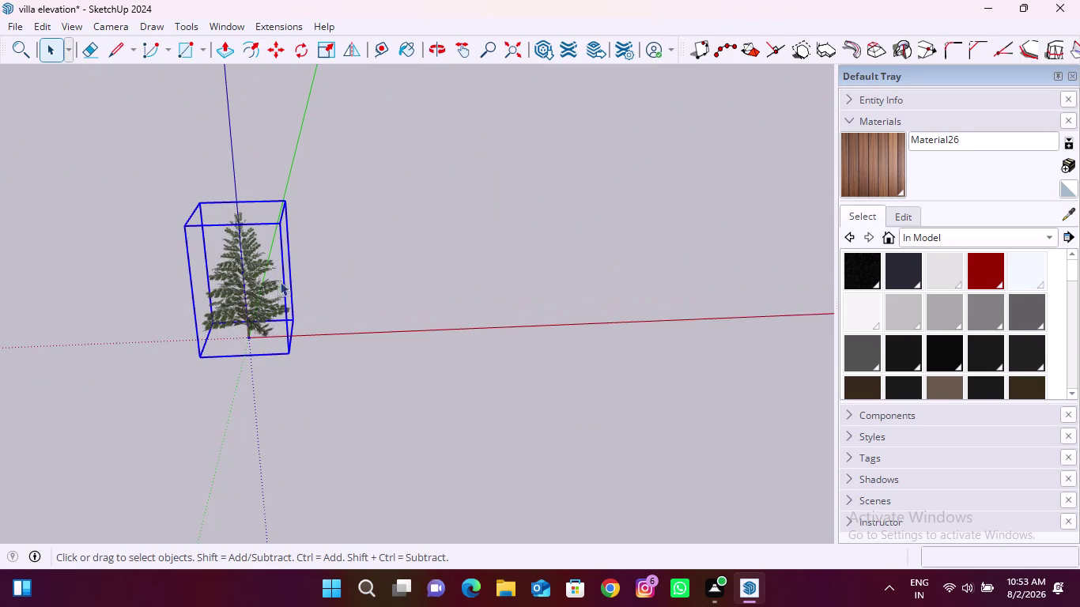
key(s)
key(c)
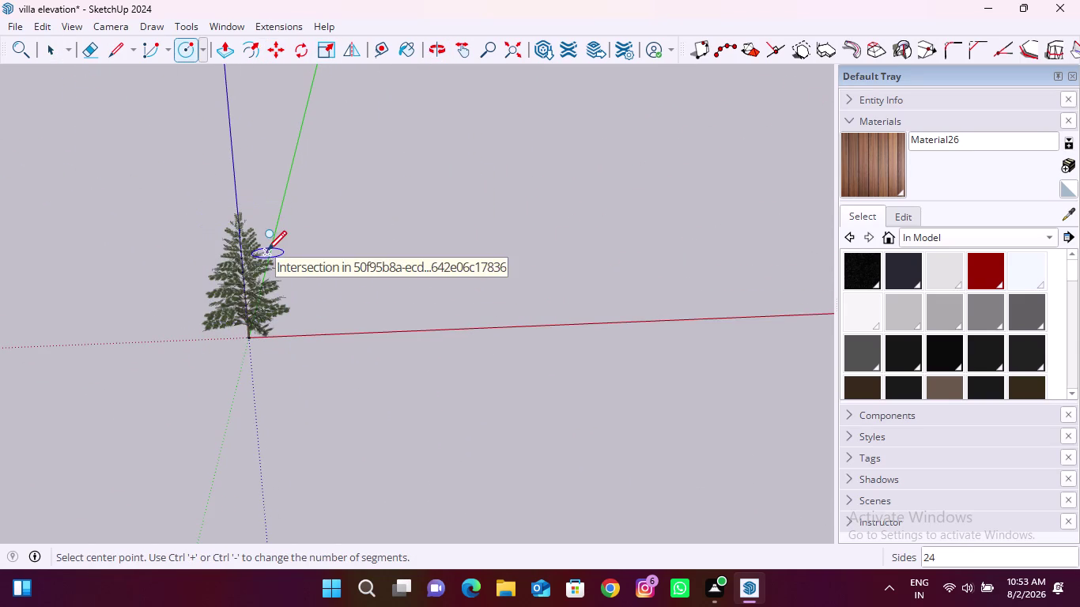
key(Escape)
key(space)
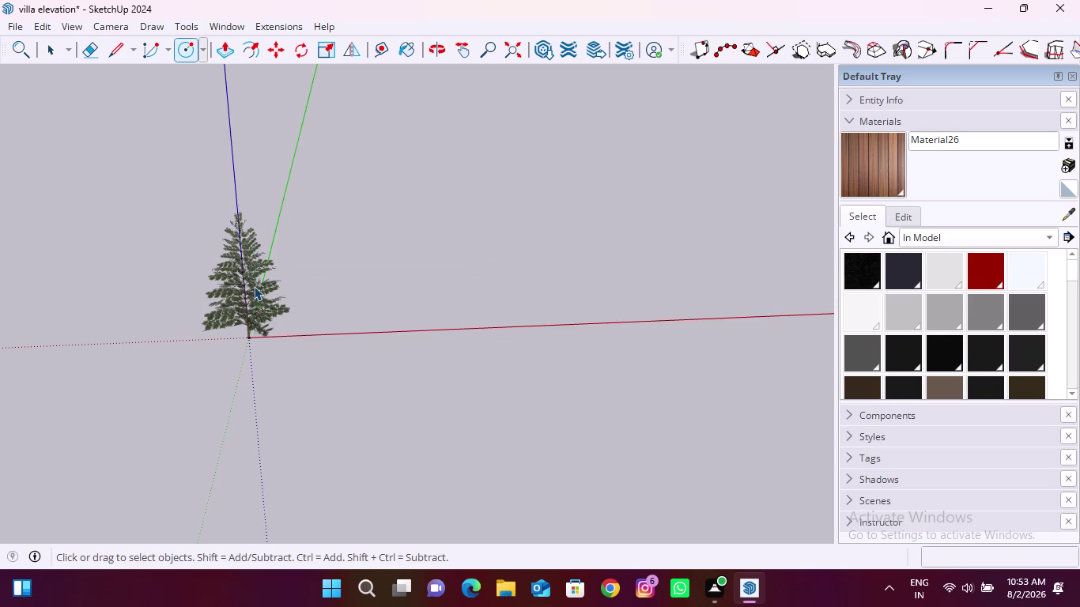
click(252, 286)
key(s)
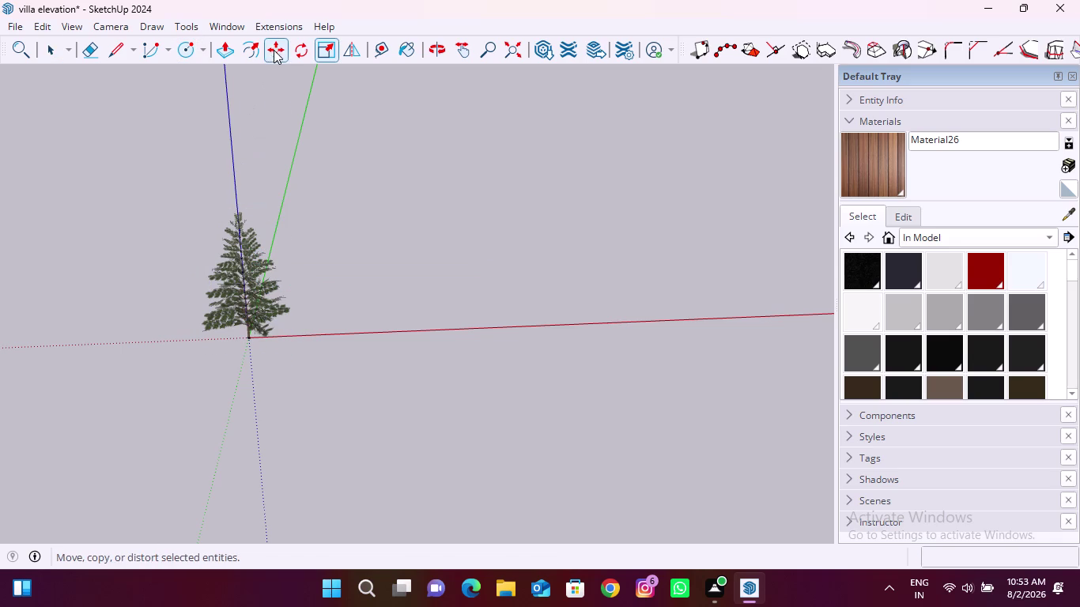
click(252, 262)
click(247, 258)
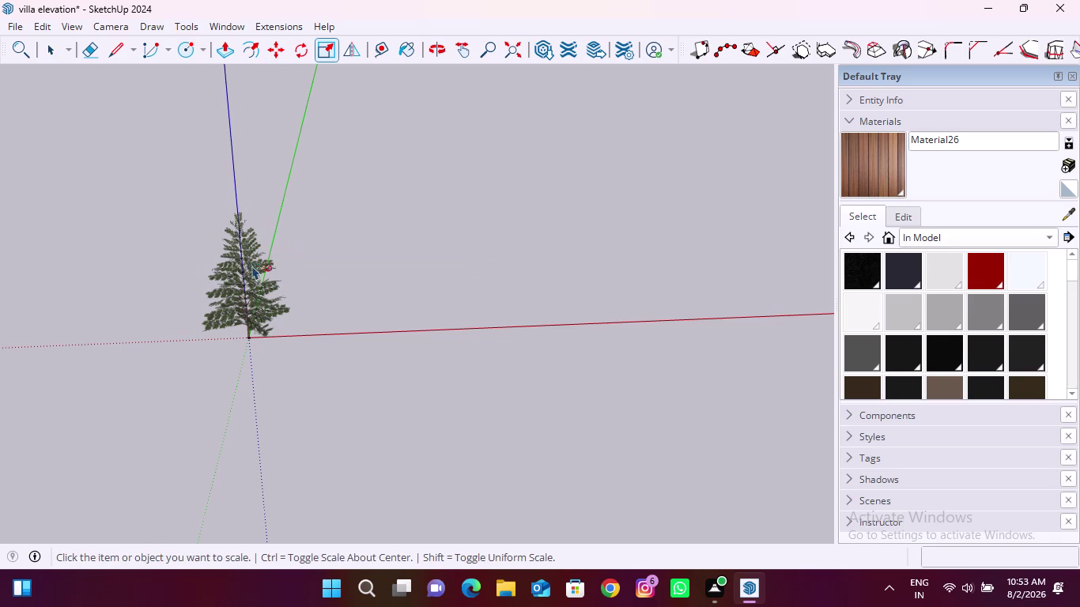
click(274, 54)
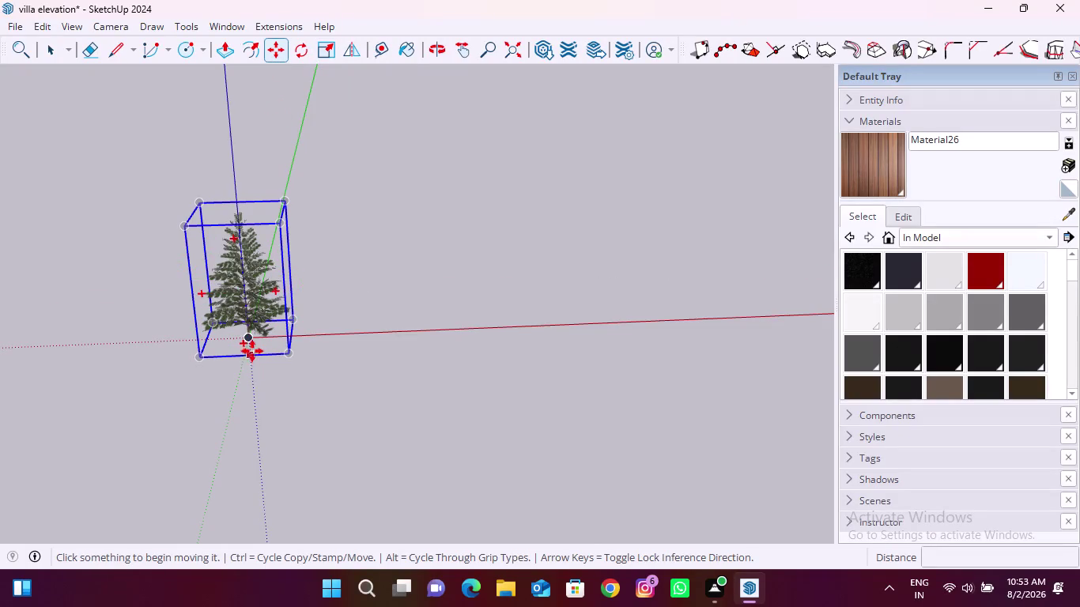
Move the pine tree from the origin onto the villa's front ground-floor paving.
click(249, 343)
scroll(down, 3)
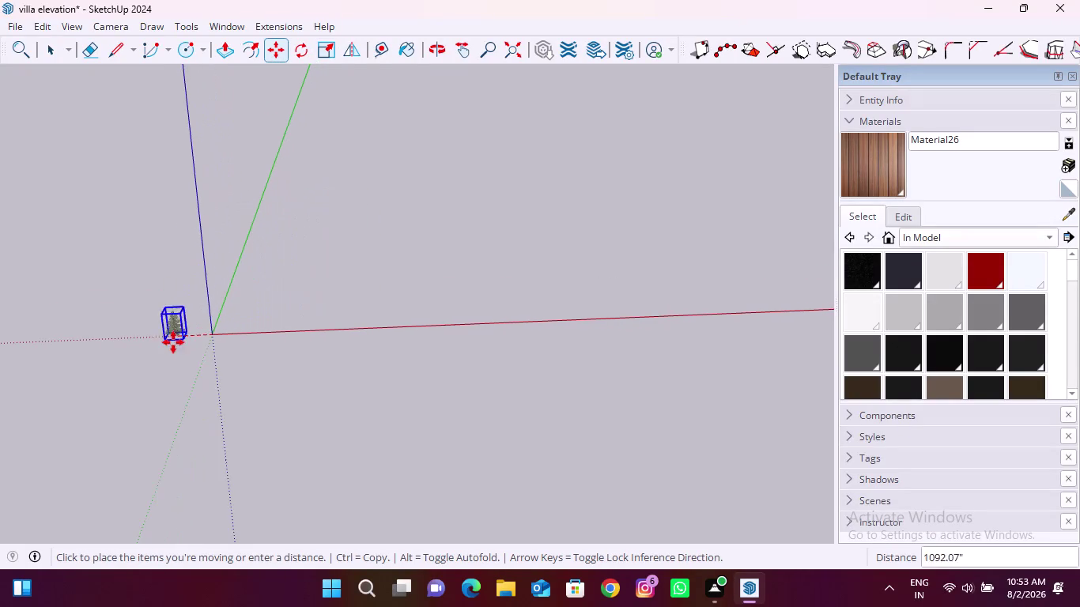
scroll(down, 3)
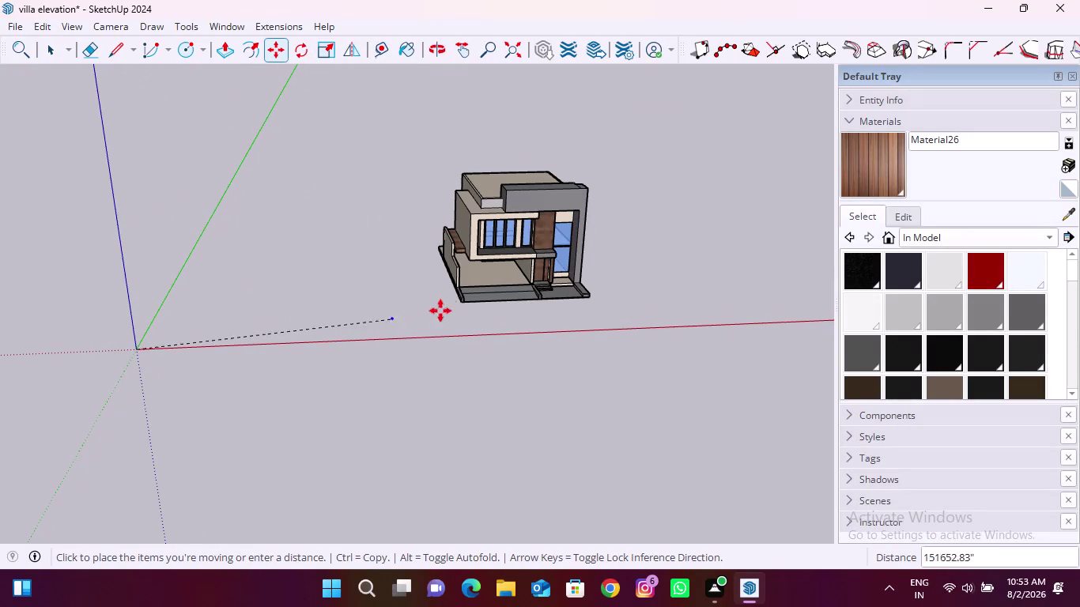
scroll(up, 3)
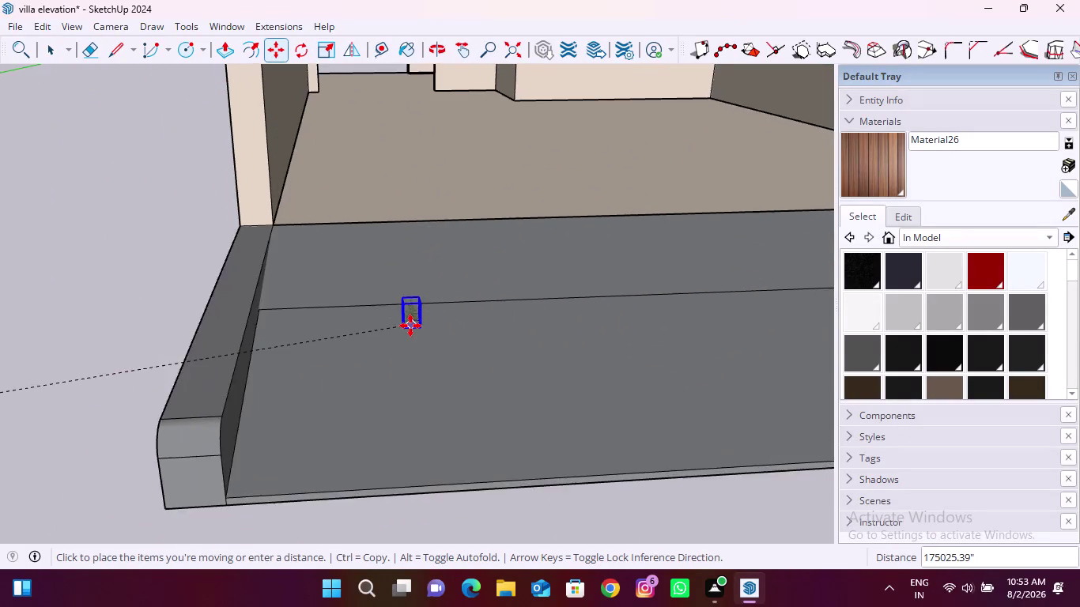
scroll(up, 3)
scroll(down, 3)
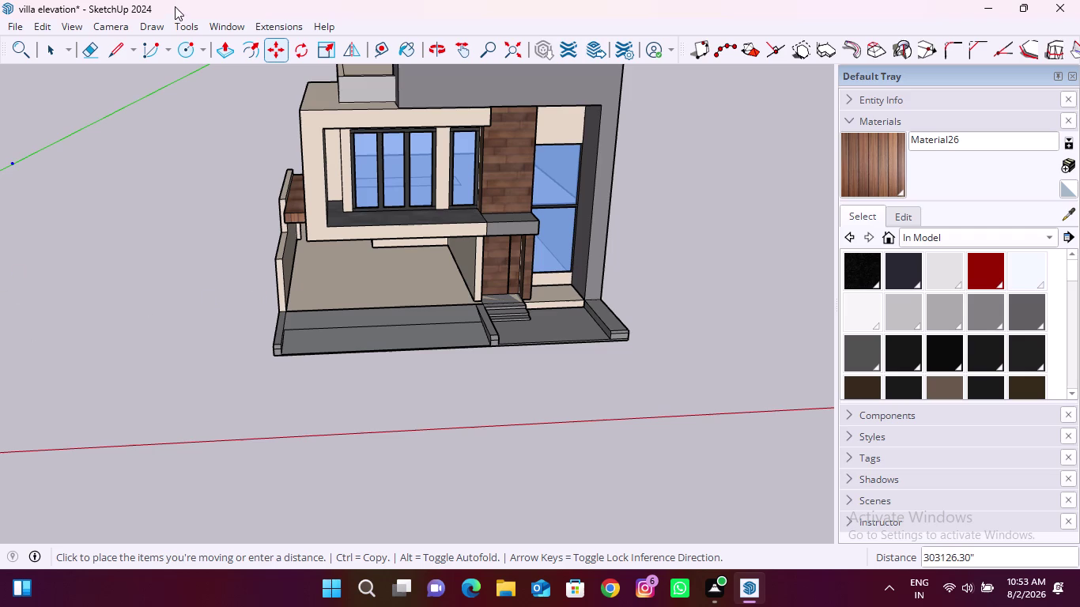
scroll(down, 3)
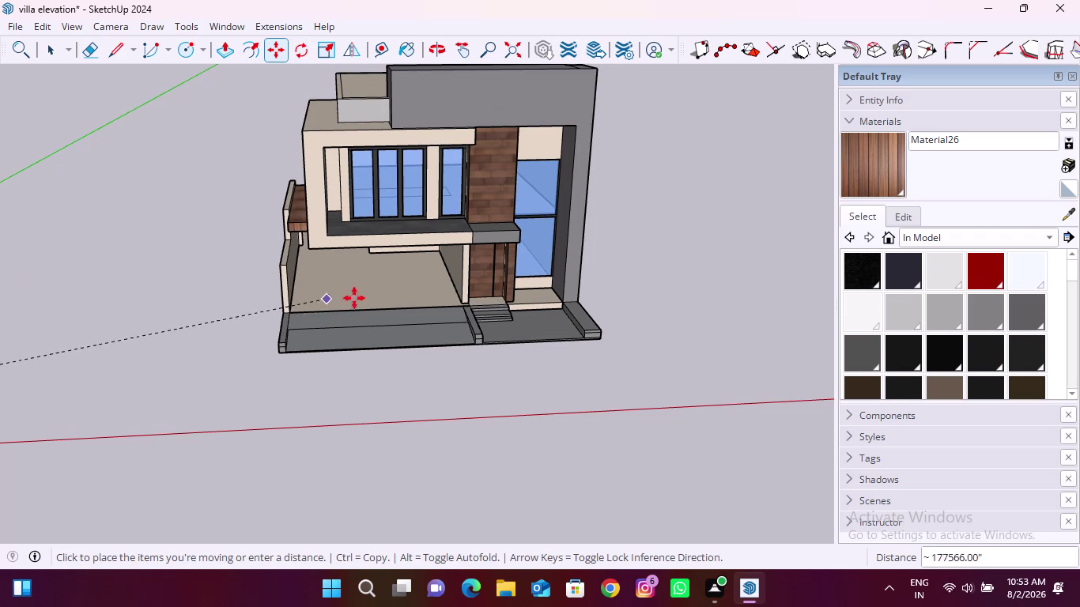
scroll(up, 3)
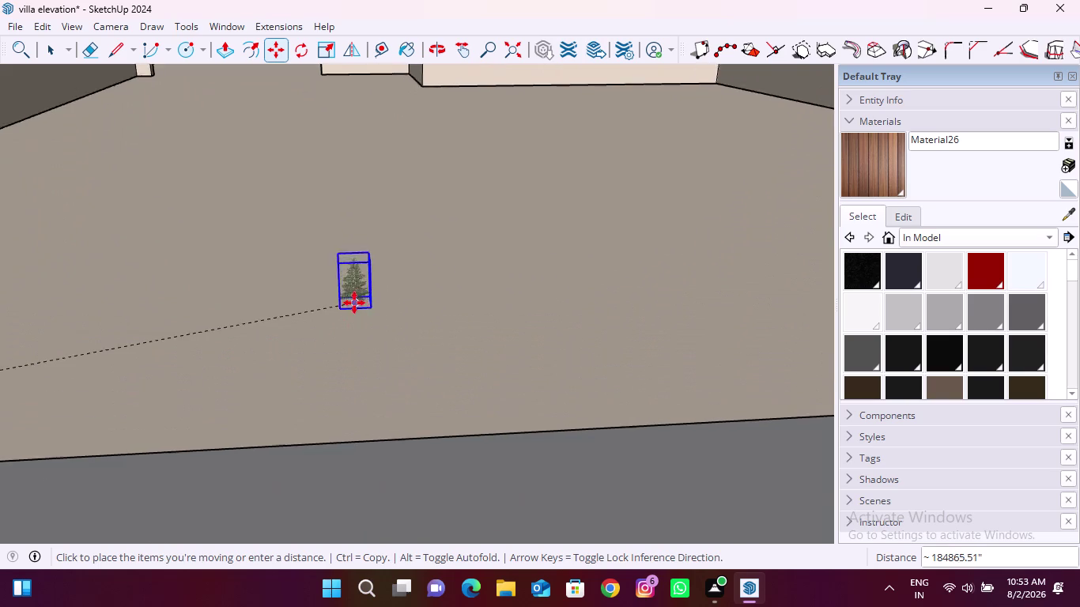
scroll(up, 3)
click(351, 313)
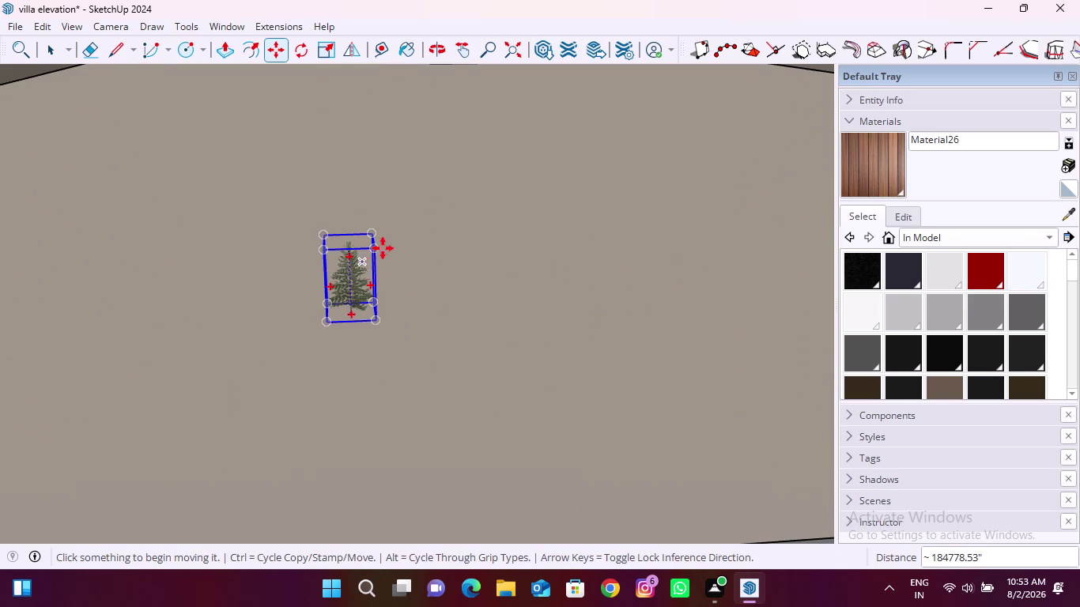
Return to the Select tool and deselect the pine tree.
key(s)
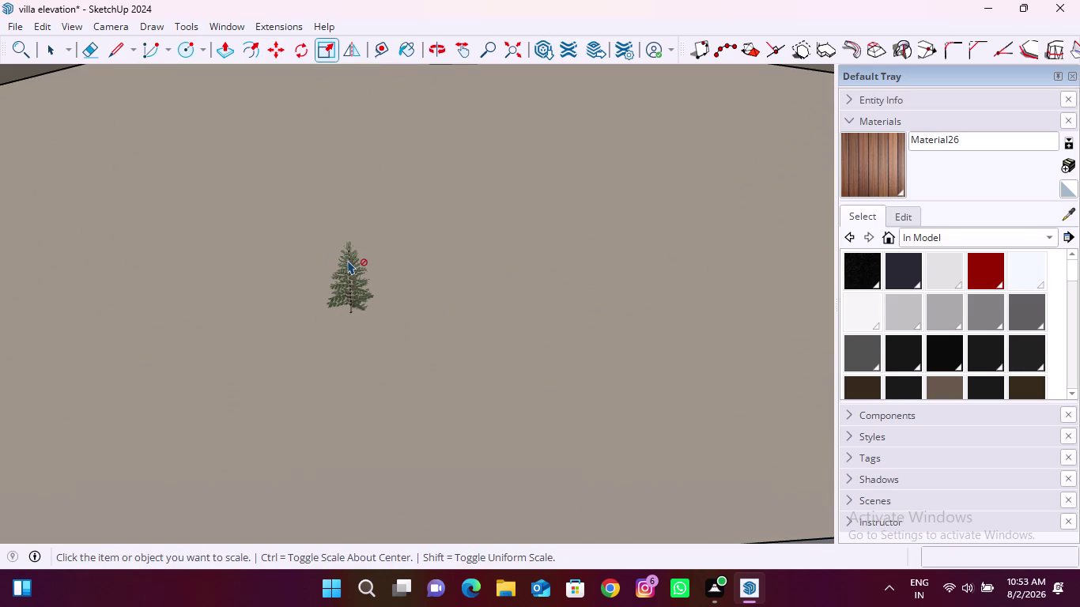
key(space)
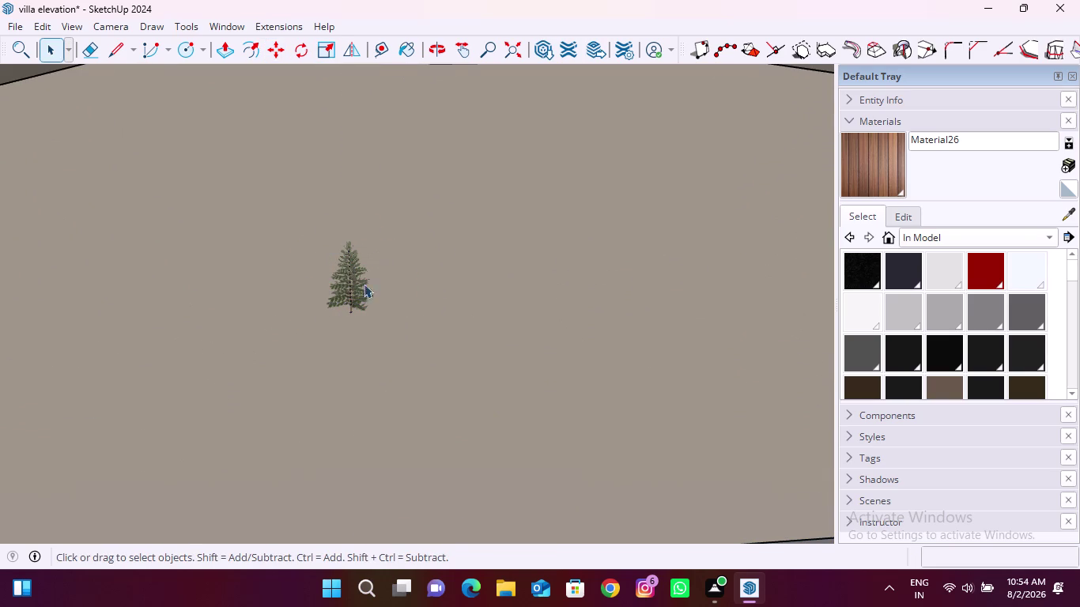
click(356, 299)
scroll(down, 3)
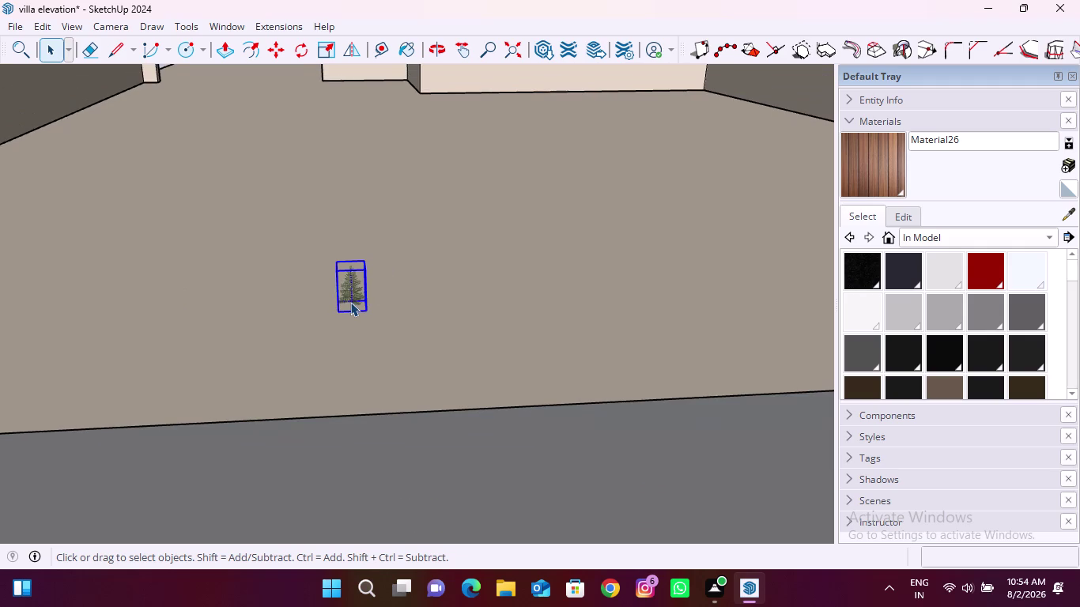
key(s)
key(space)
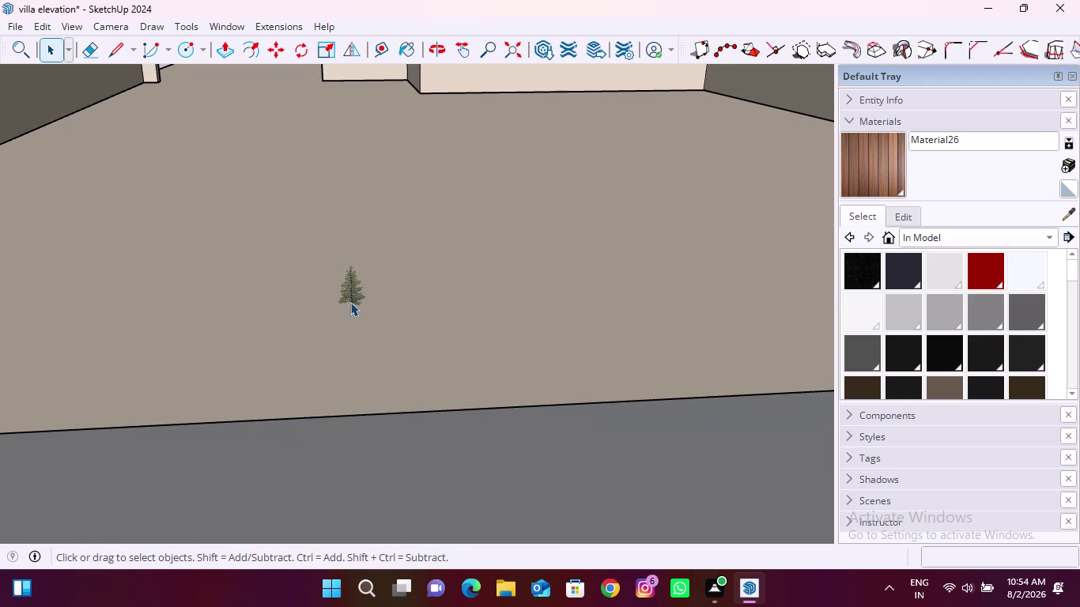